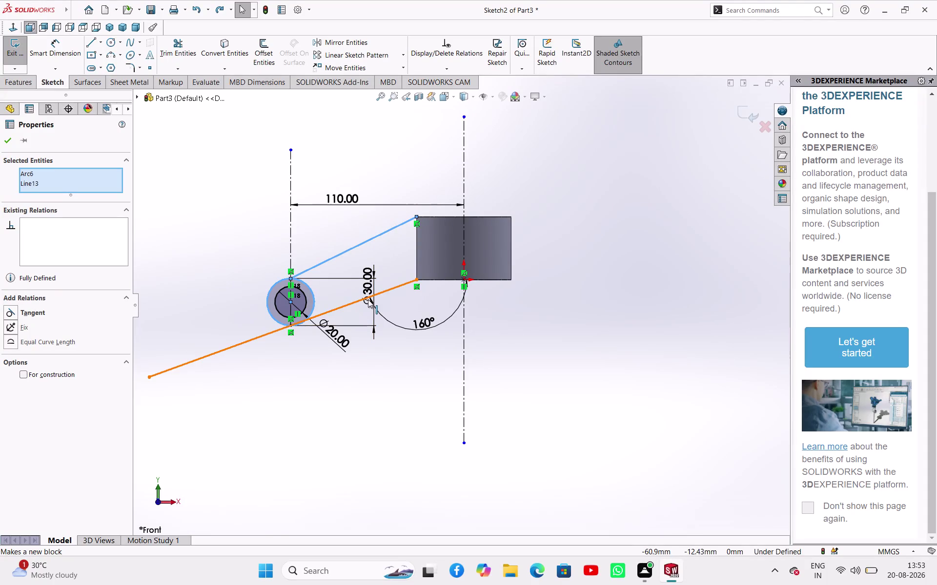
Try deleting the upper slanted line, dismissing a low-battery warning along the way.
scroll(down, 3)
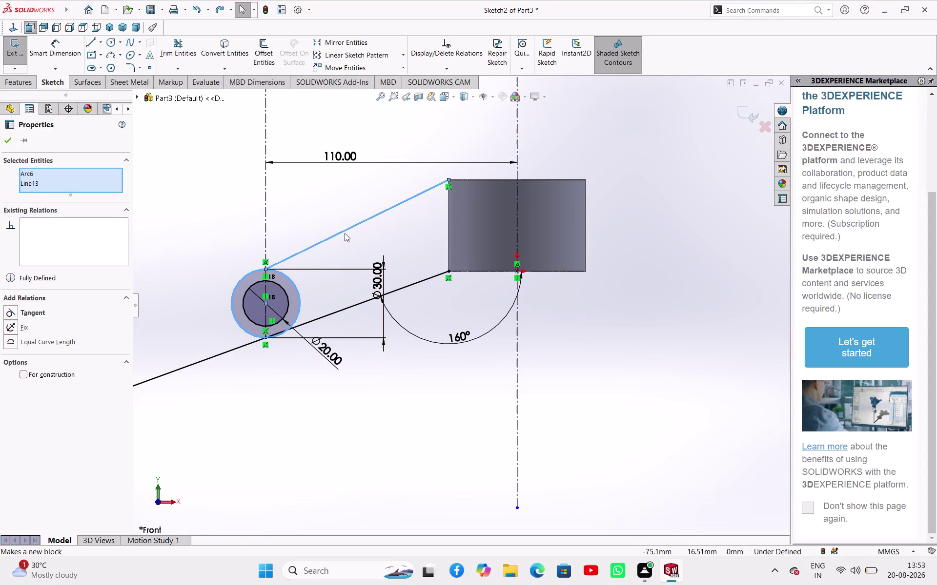
click(342, 230)
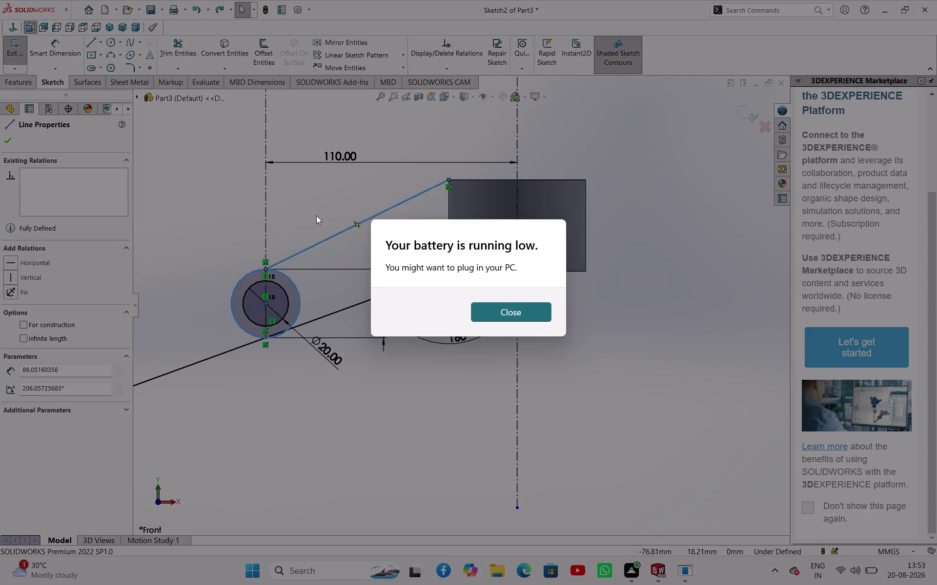
click(502, 310)
key(Delete)
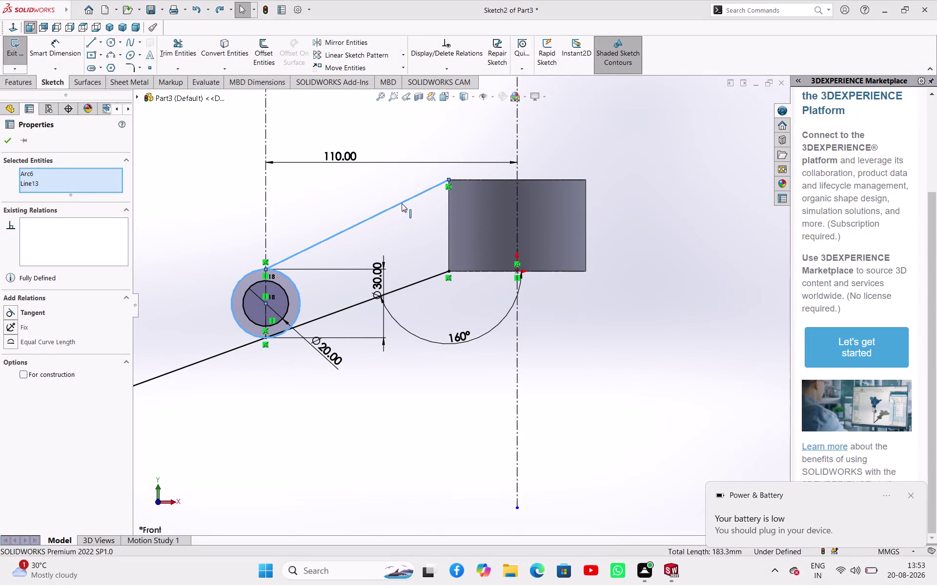
key(Delete)
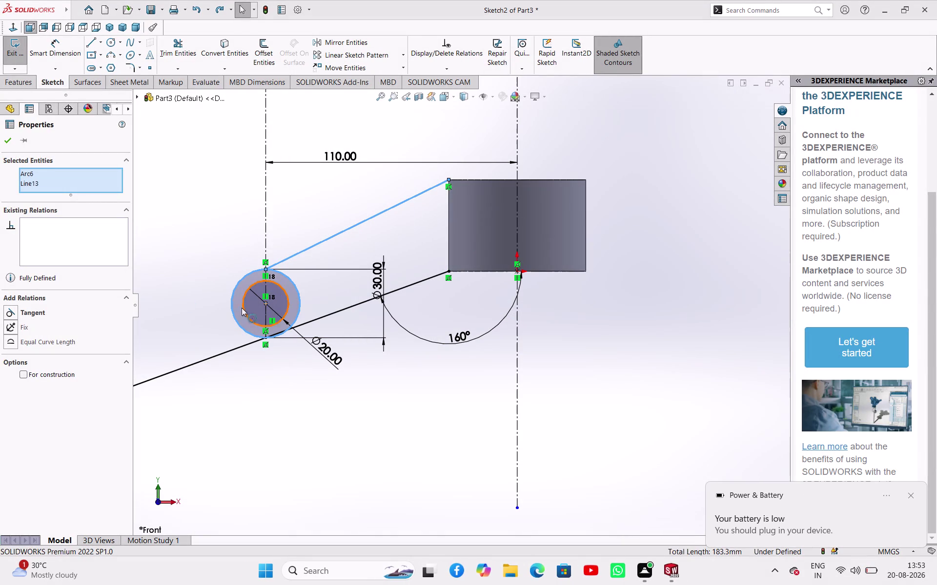
key(Escape)
key(Escape)
Delete the outer Ø30 circle by mistake, then undo to restore it.
click(360, 221)
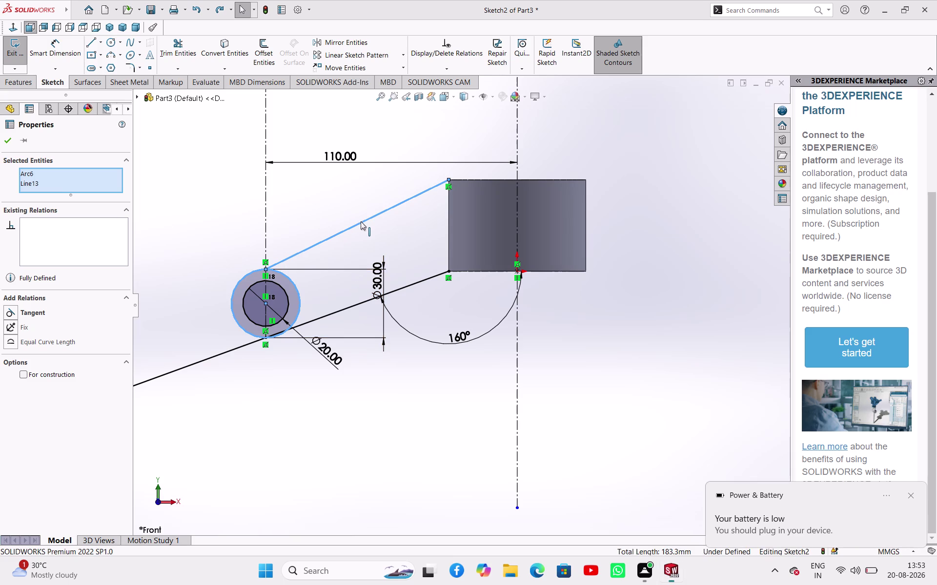
key(Delete)
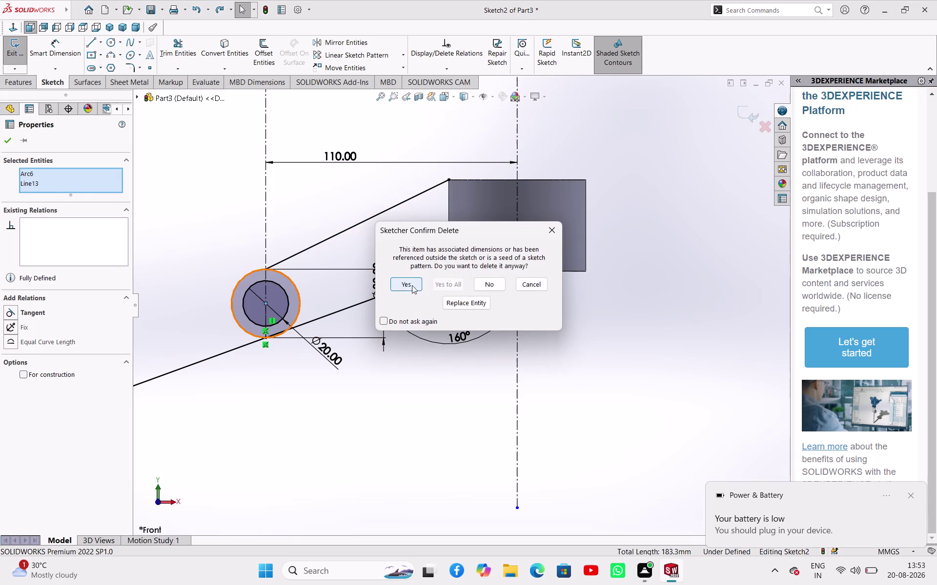
click(412, 286)
click(423, 372)
key(Delete)
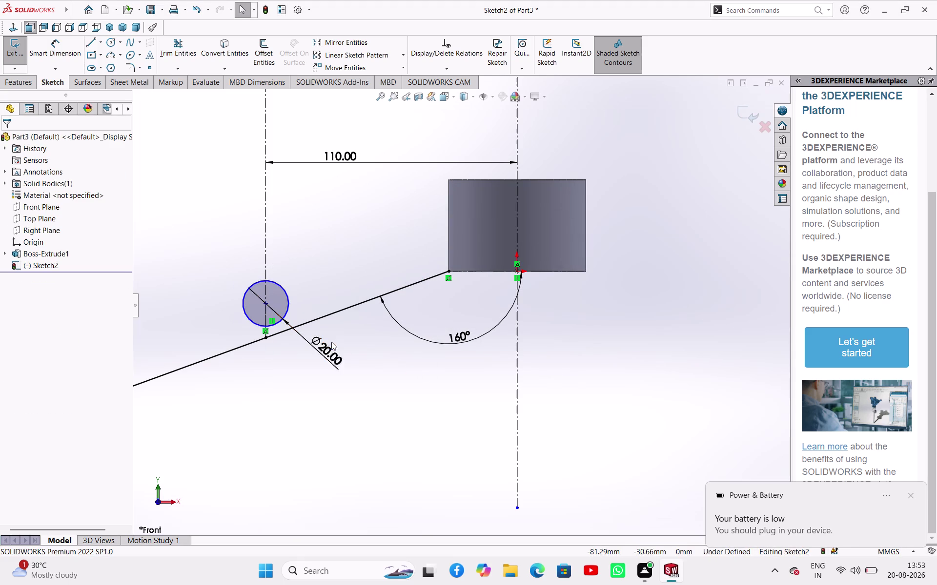
key(ctrl+z)
Delete only the upper slanted line from Sketch2.
click(362, 233)
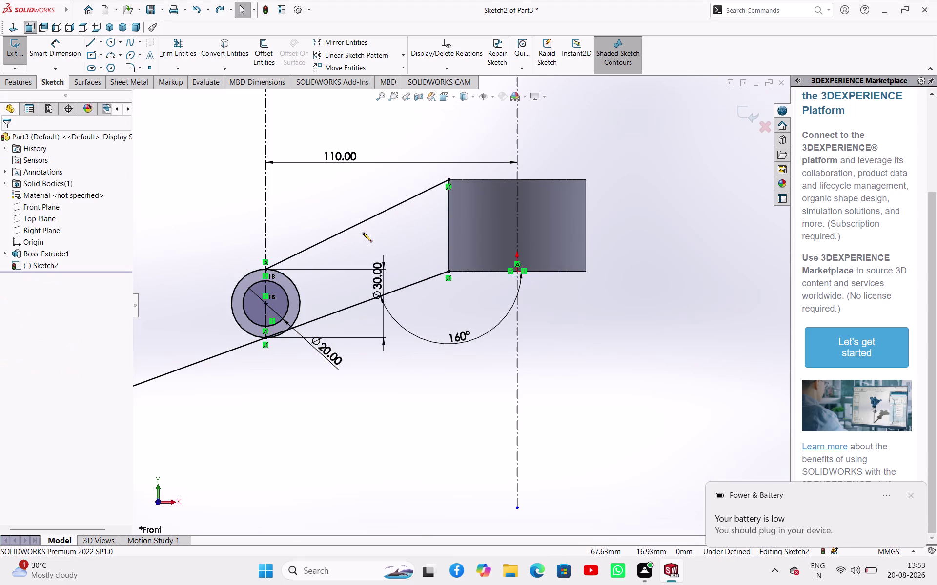
click(362, 225)
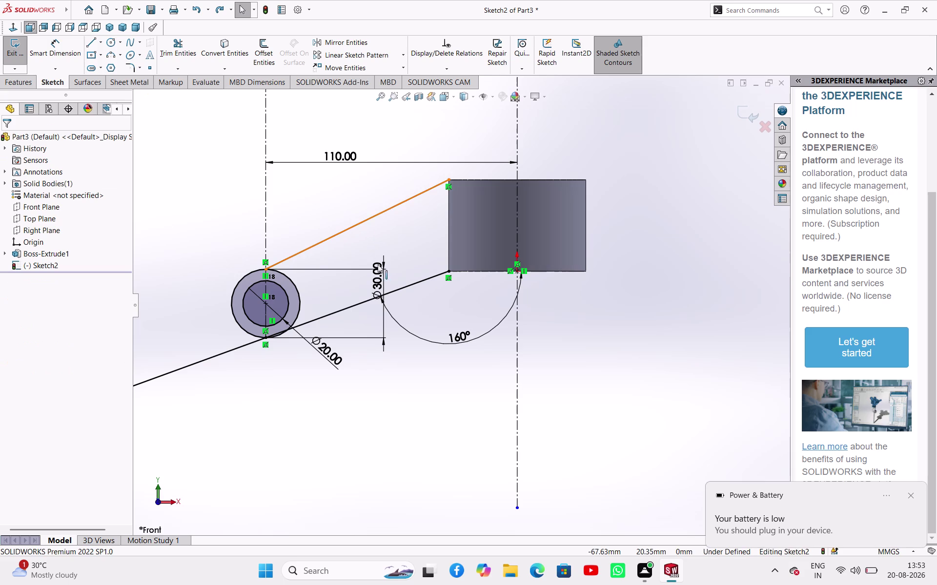
key(Delete)
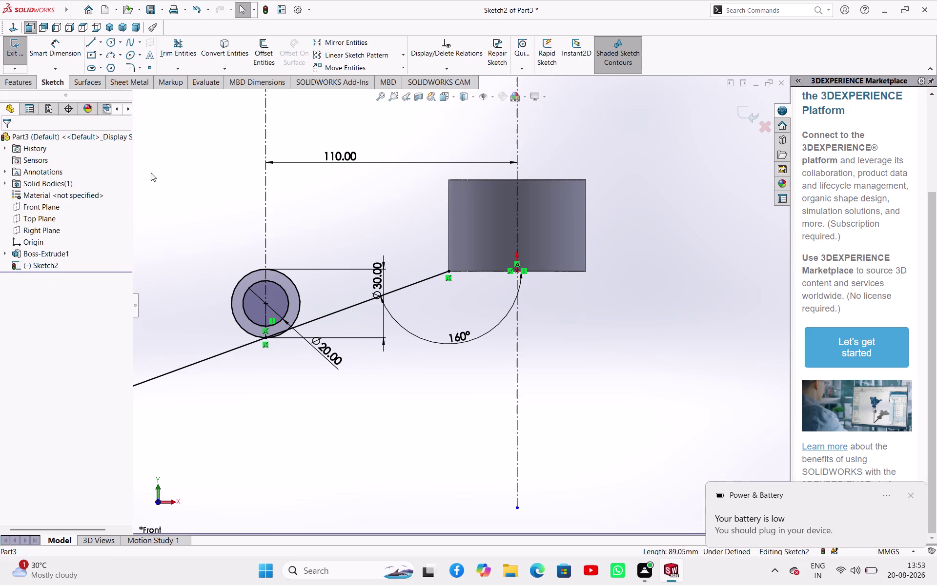
Change Boss-Extrude1's depth to 30 mm.
click(23, 250)
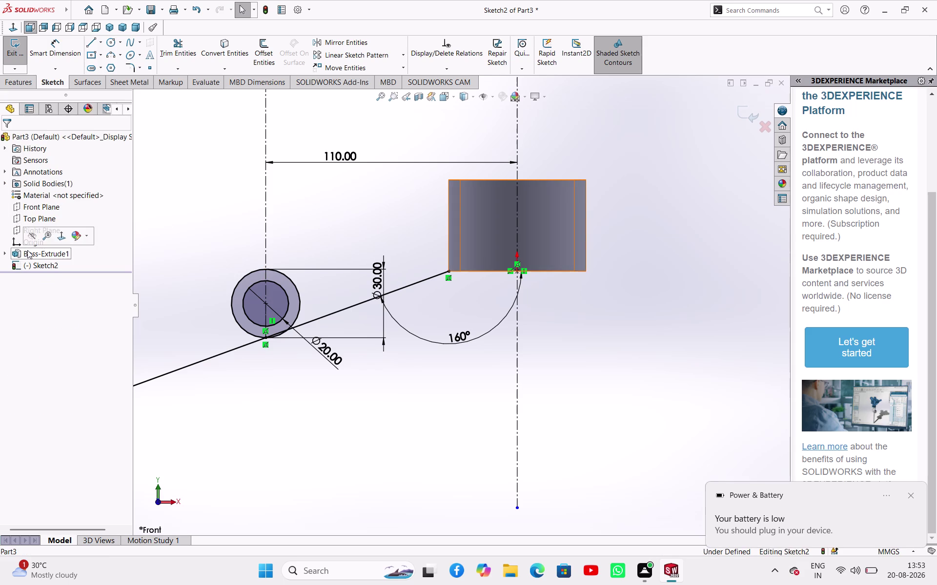
click(174, 216)
click(15, 53)
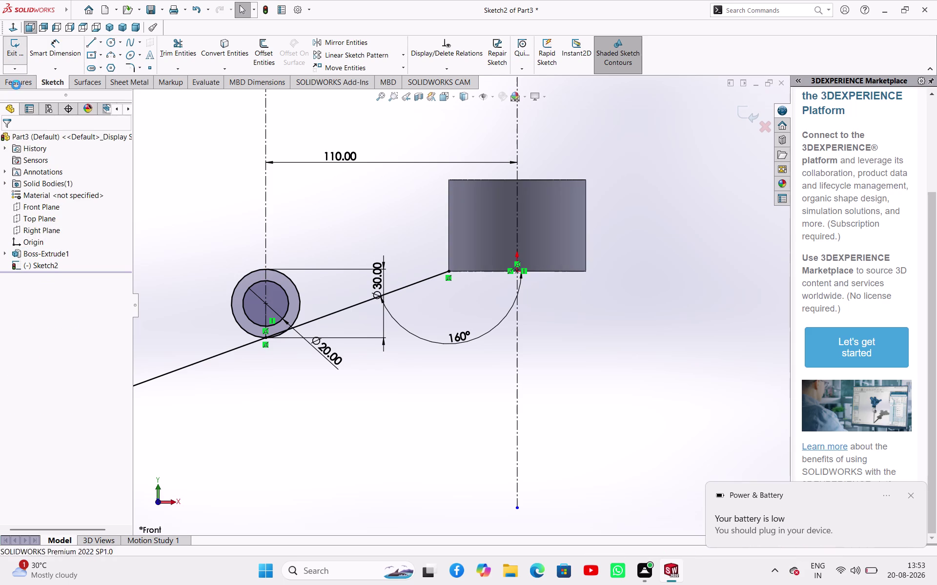
click(27, 251)
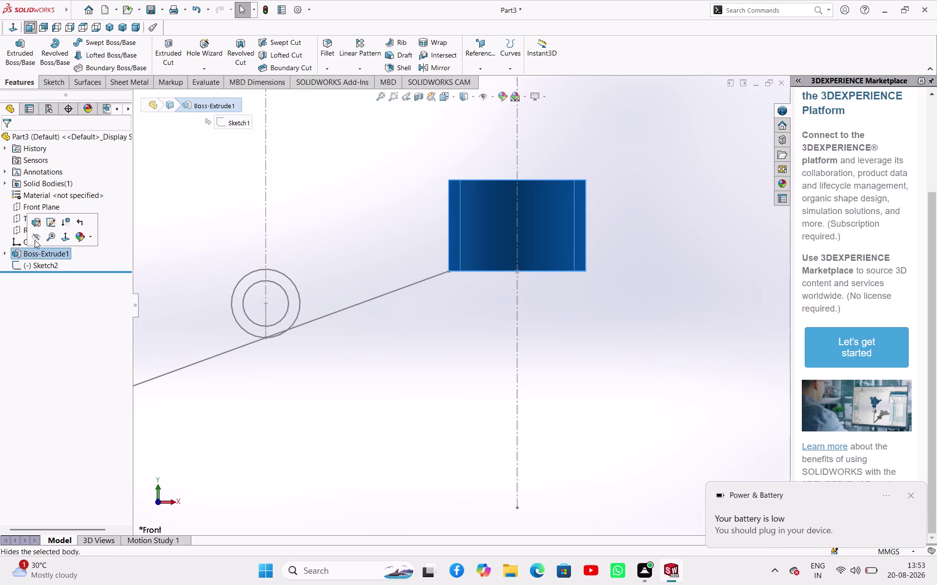
click(40, 223)
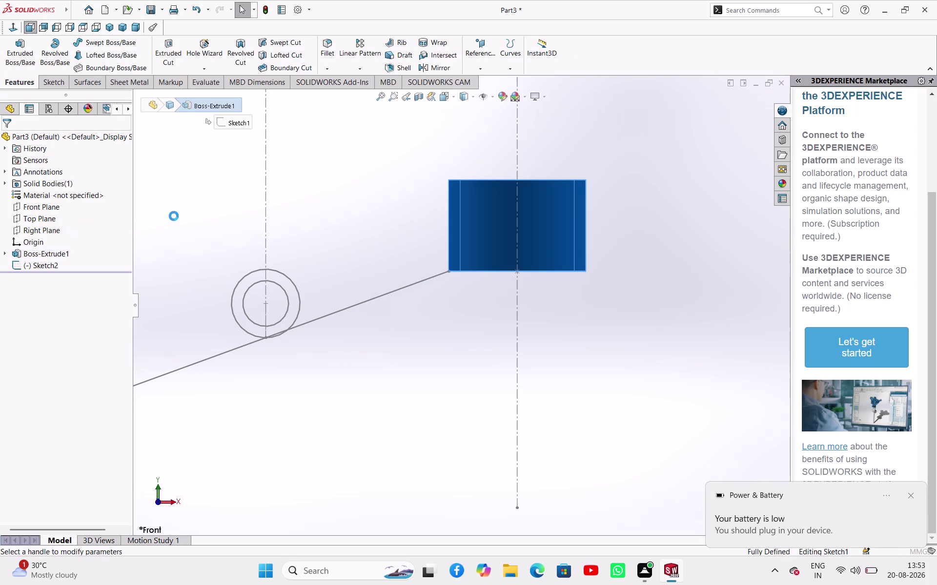
key(6)
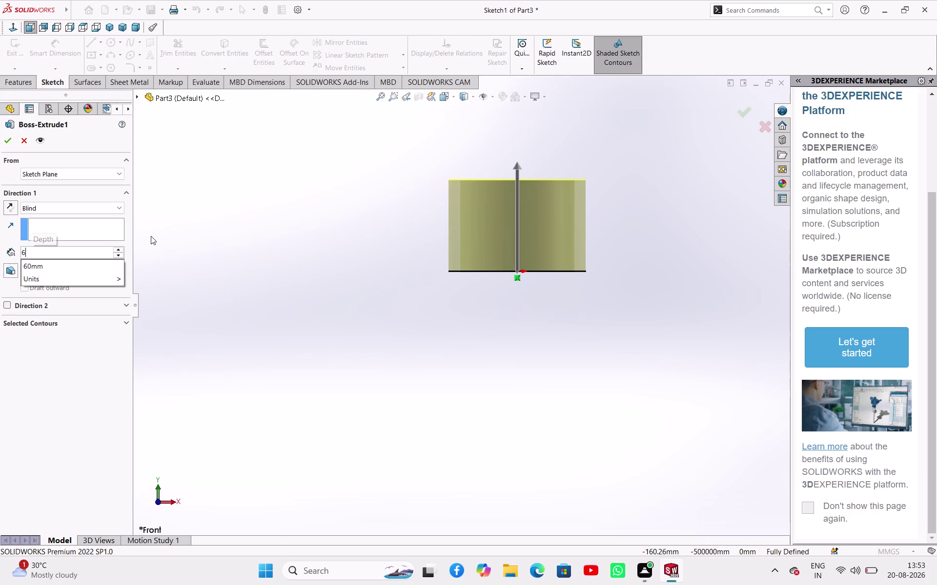
key(BackSpace)
text(30)
key(Return)
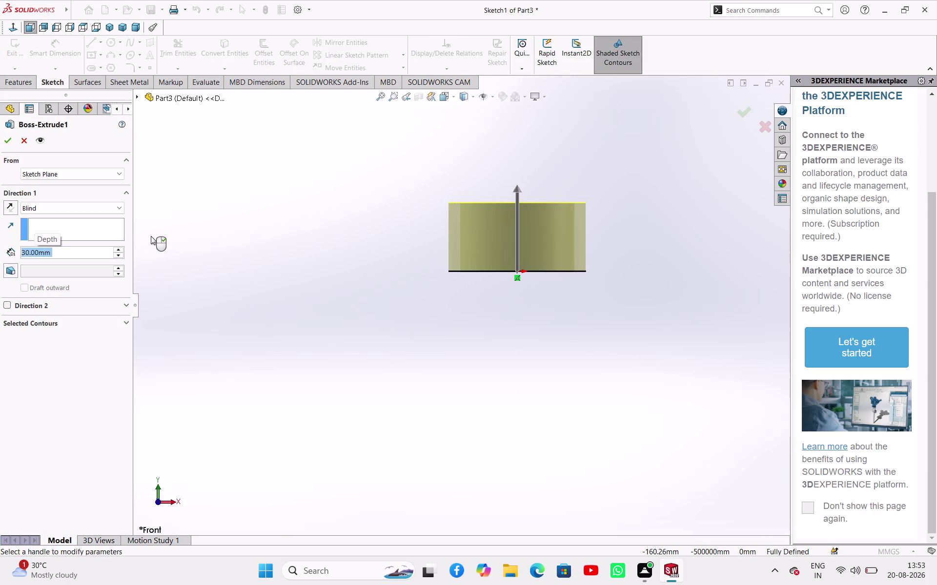
click(4, 139)
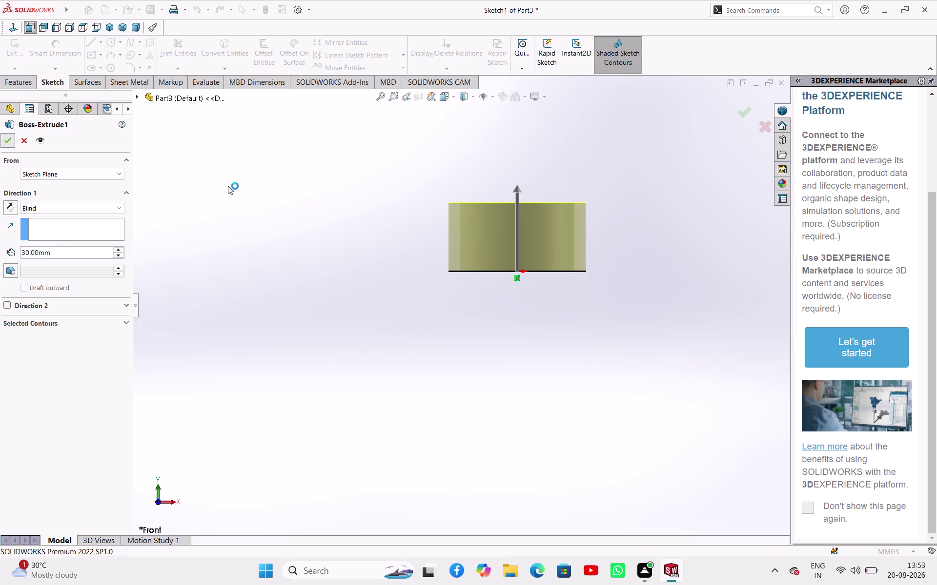
Reopen Sketch2 for editing.
click(333, 189)
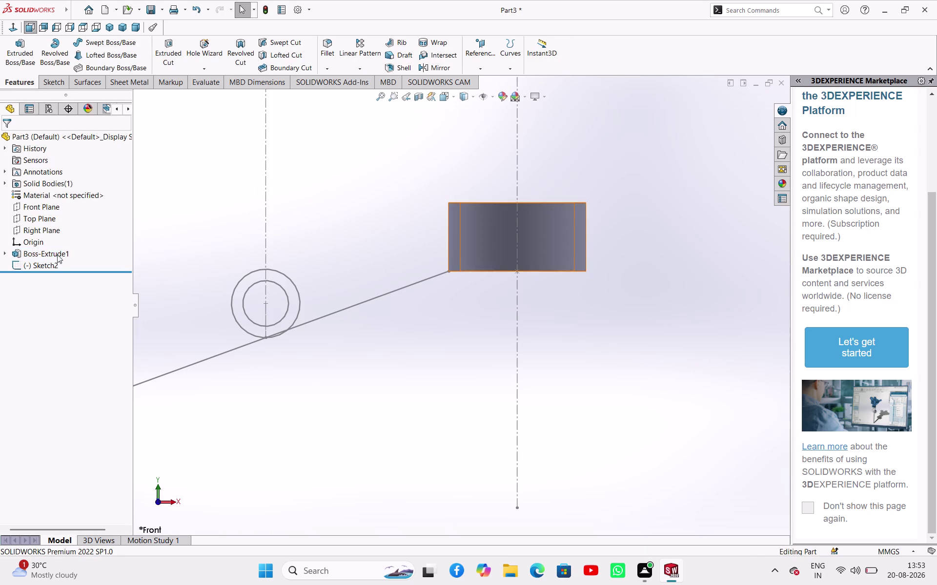
click(49, 266)
click(59, 233)
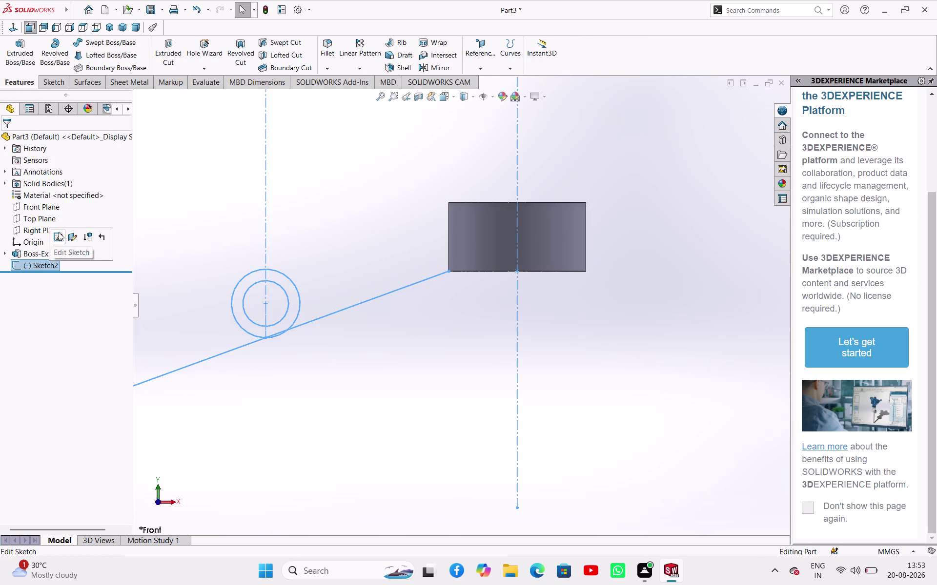
scroll(down, 3)
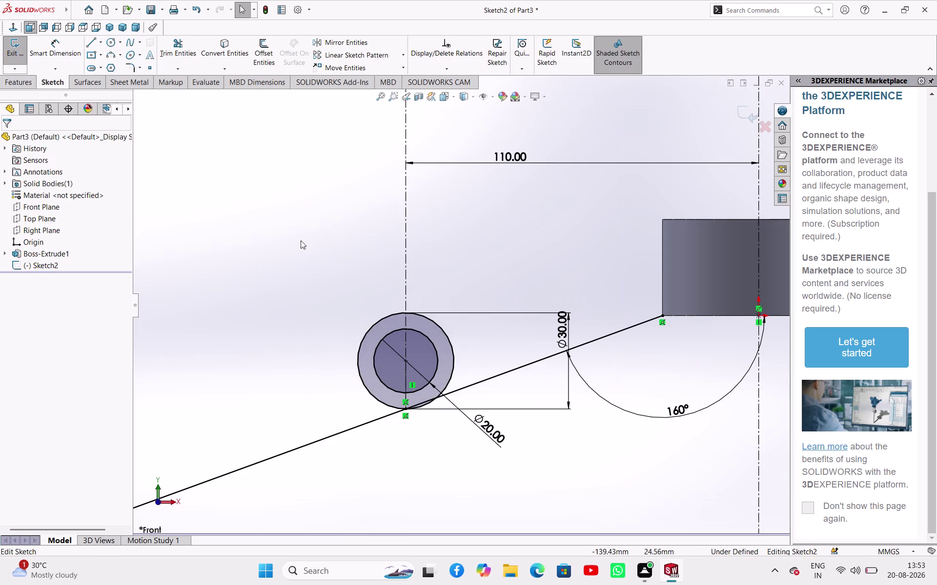
Draw an upper line from the top of the Ø30 circle to the block's upper-left corner.
click(92, 43)
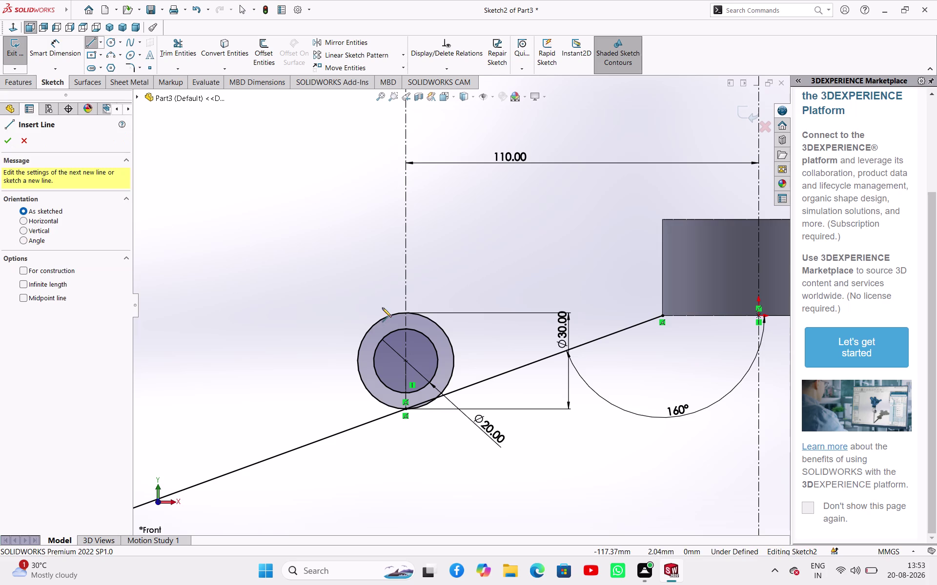
click(385, 317)
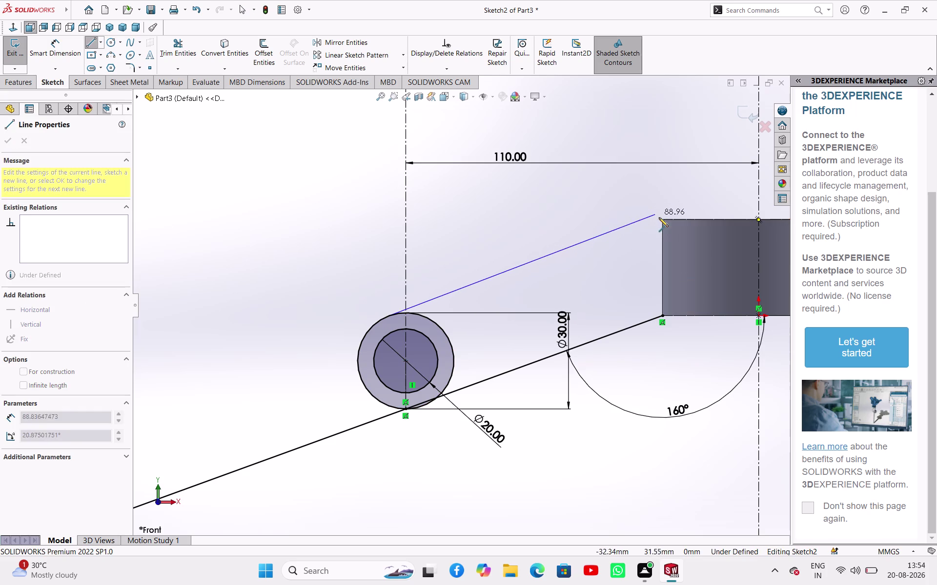
click(661, 220)
right_click(540, 204)
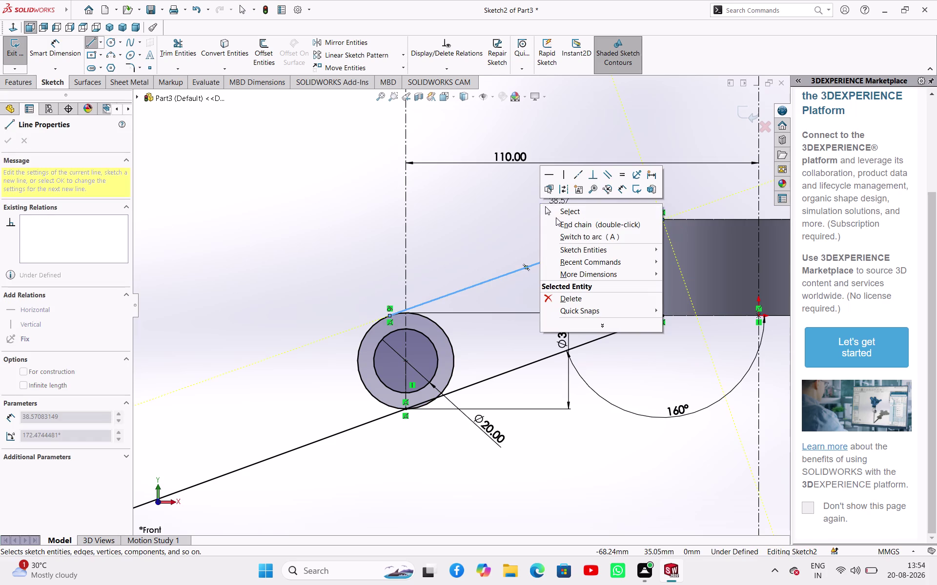
click(557, 214)
click(489, 231)
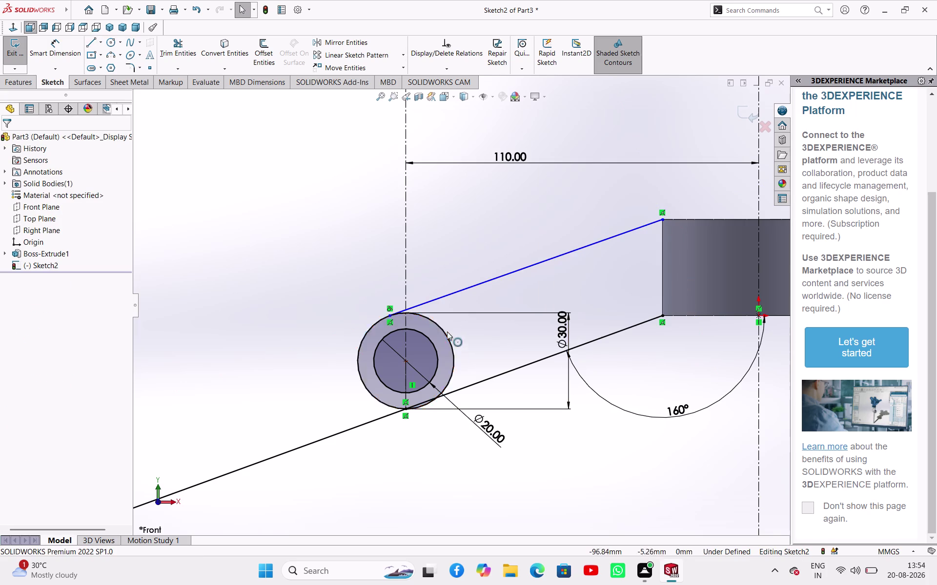
Make the new upper line tangent to the outer Ø30 circle.
click(445, 334)
click(440, 299)
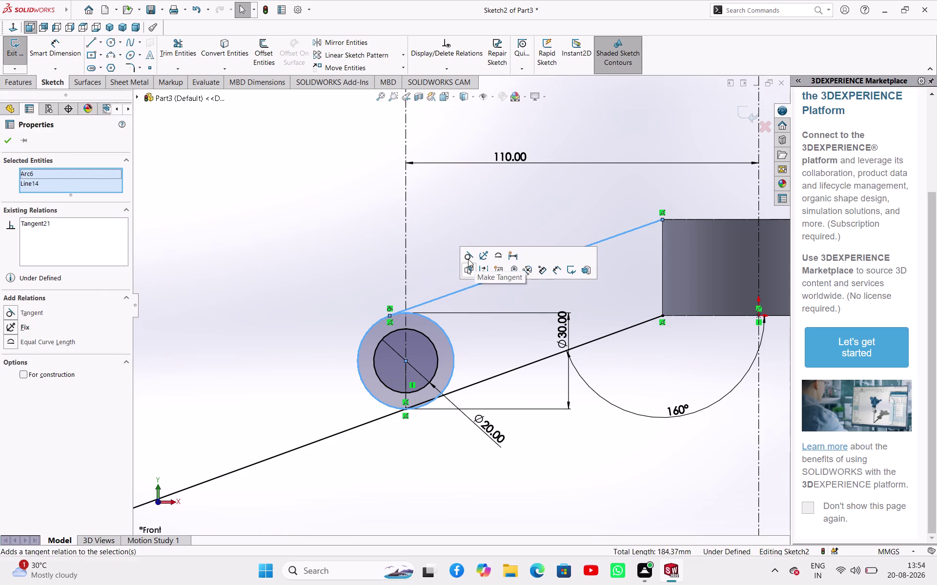
click(468, 260)
click(441, 268)
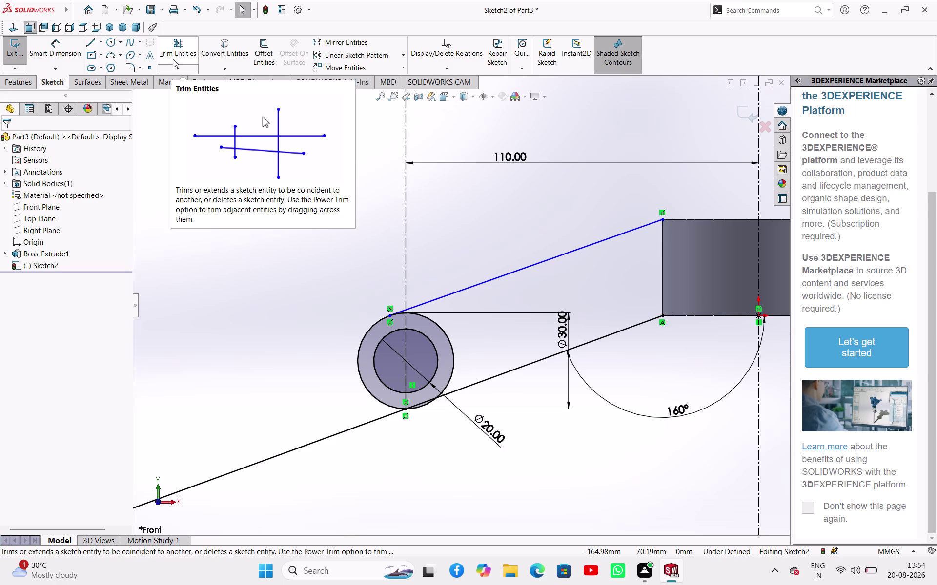
Orbit the part to inspect the boss and tube in 3D.
scroll(up, 3)
scroll(up, 3)
scroll(down, 3)
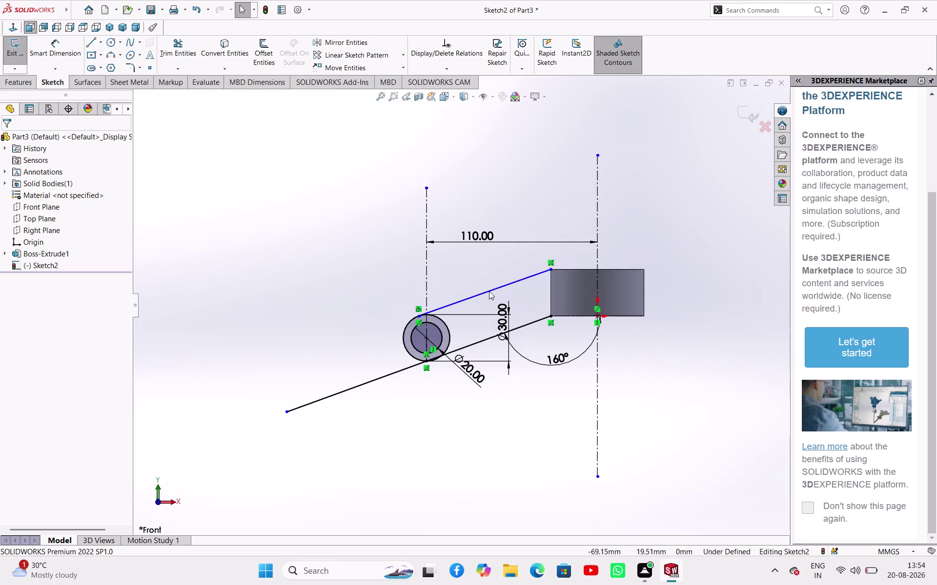
scroll(down, 3)
scroll(up, 3)
middle_drag(463, 256, 474, 290)
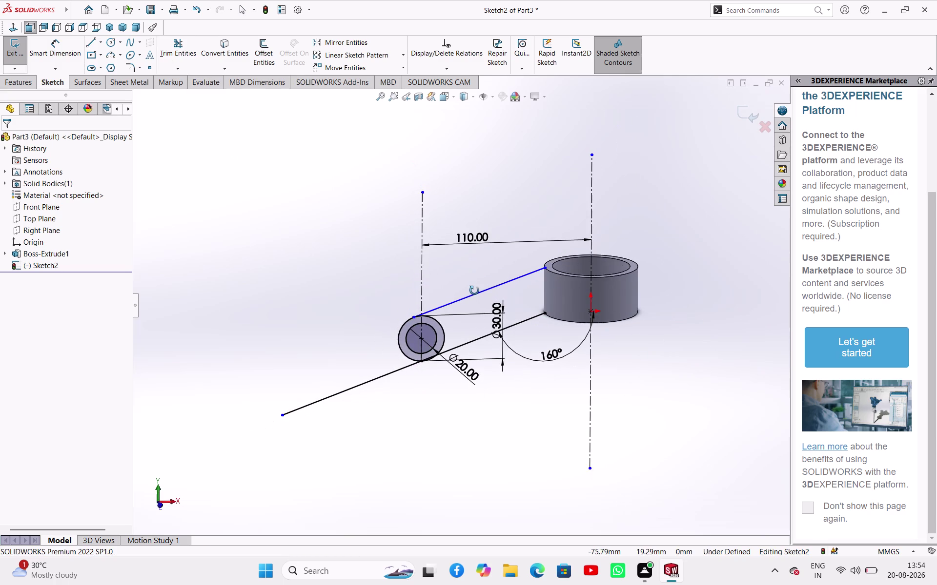
middle_drag(475, 291, 554, 289)
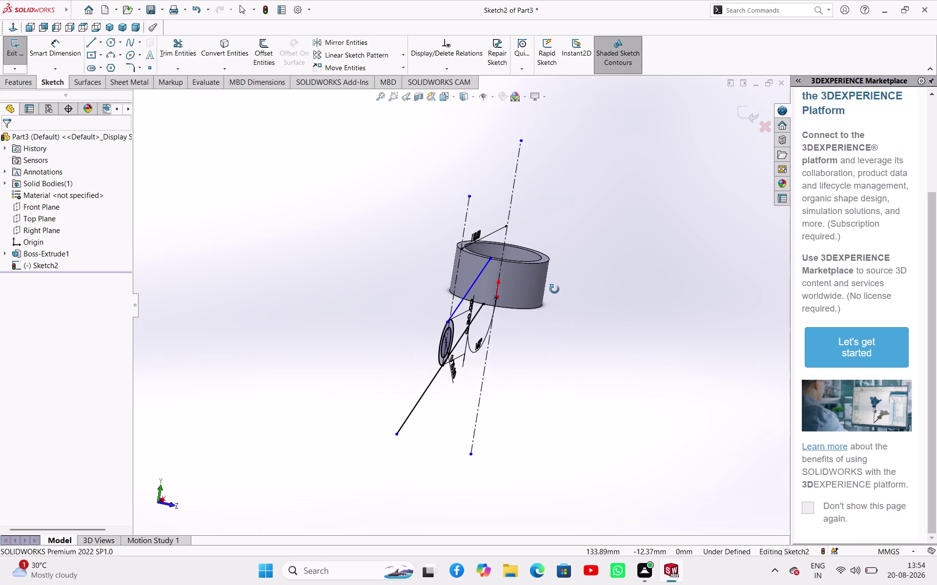
middle_drag(554, 289, 480, 252)
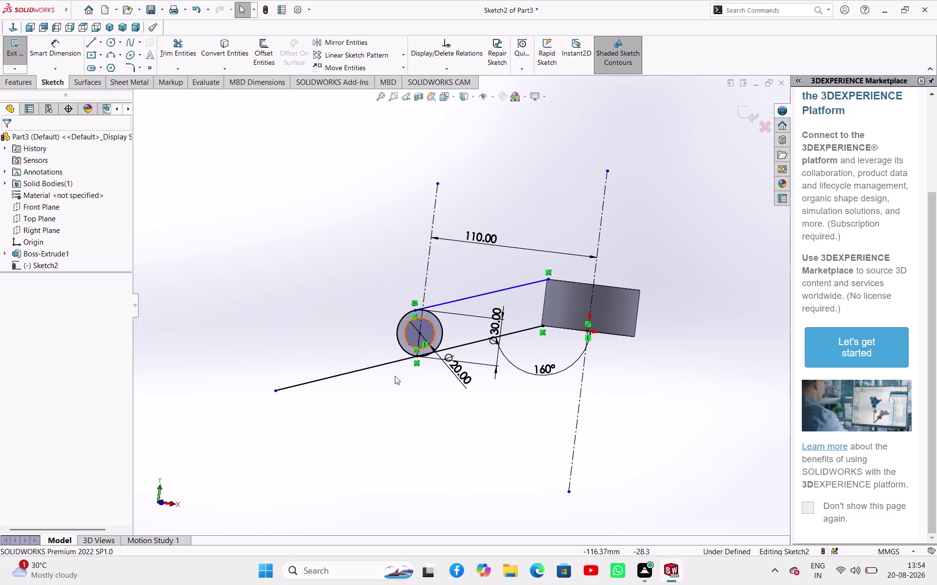
Return to the Front view and select the Ø30 and Ø20 boss circles.
key(ctrl+1)
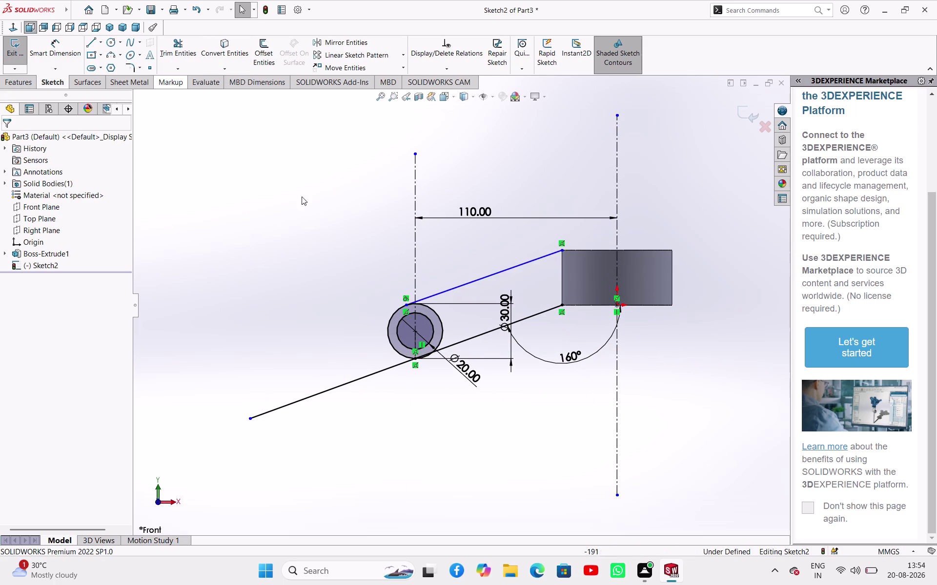
click(430, 320)
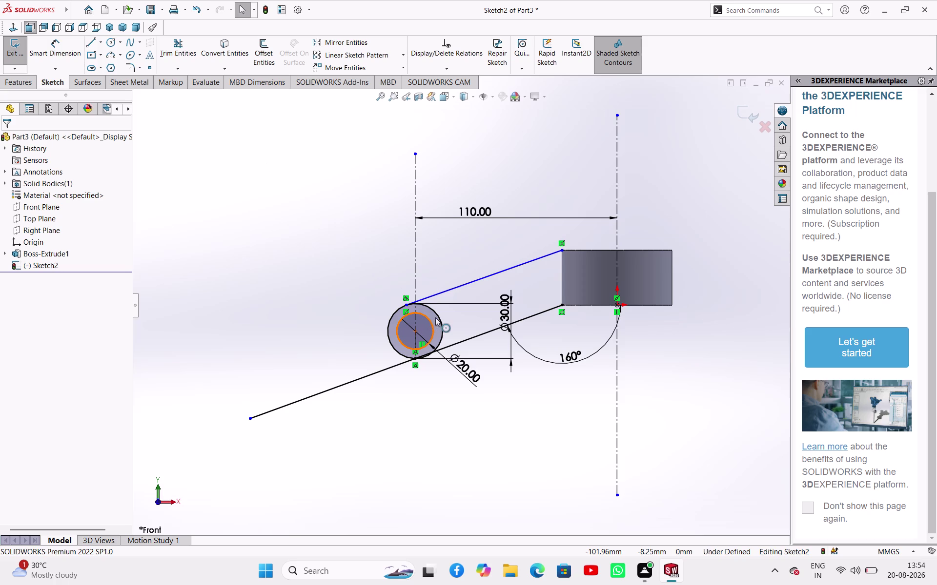
click(439, 318)
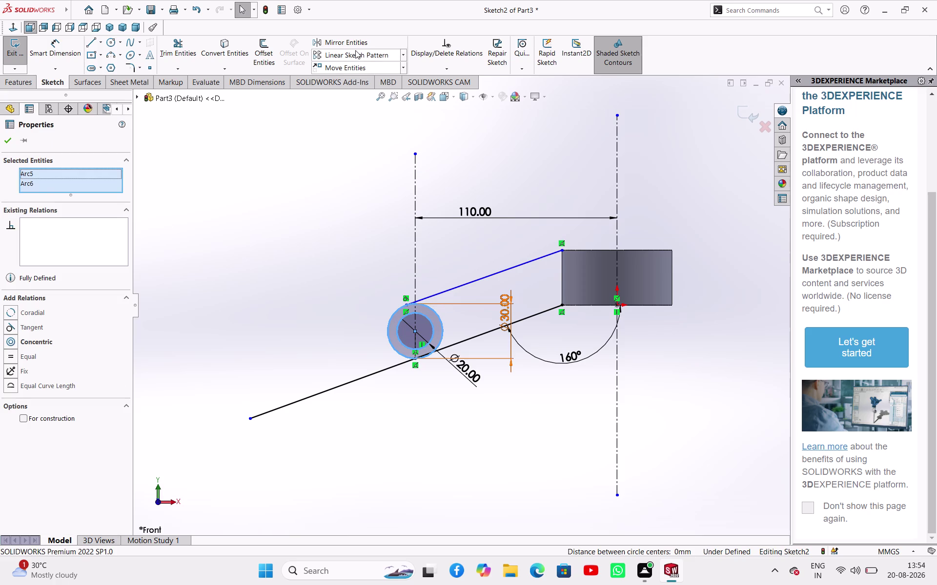
Mirror the Ø30 and Ø20 circles about the vertical centerline Line7.
click(354, 44)
click(66, 284)
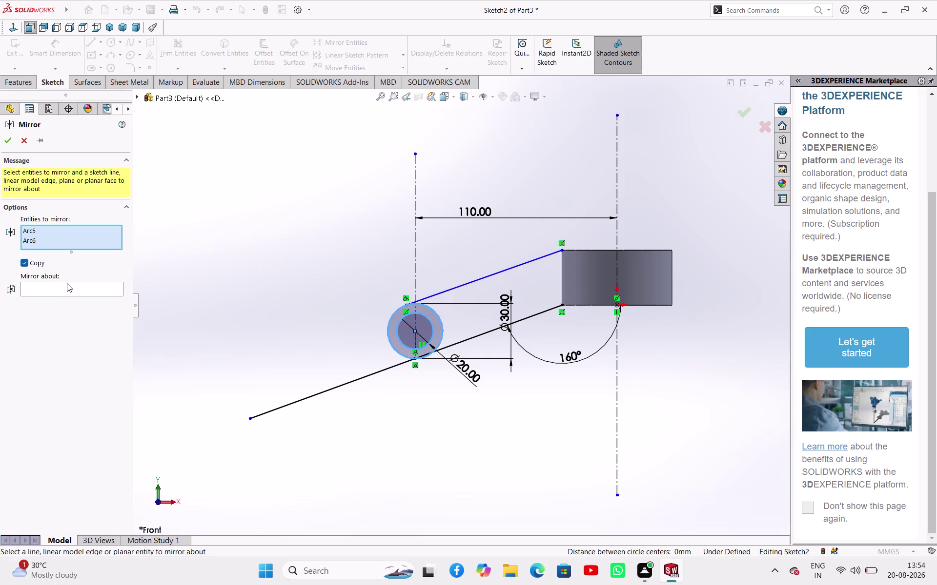
click(616, 182)
scroll(up, 3)
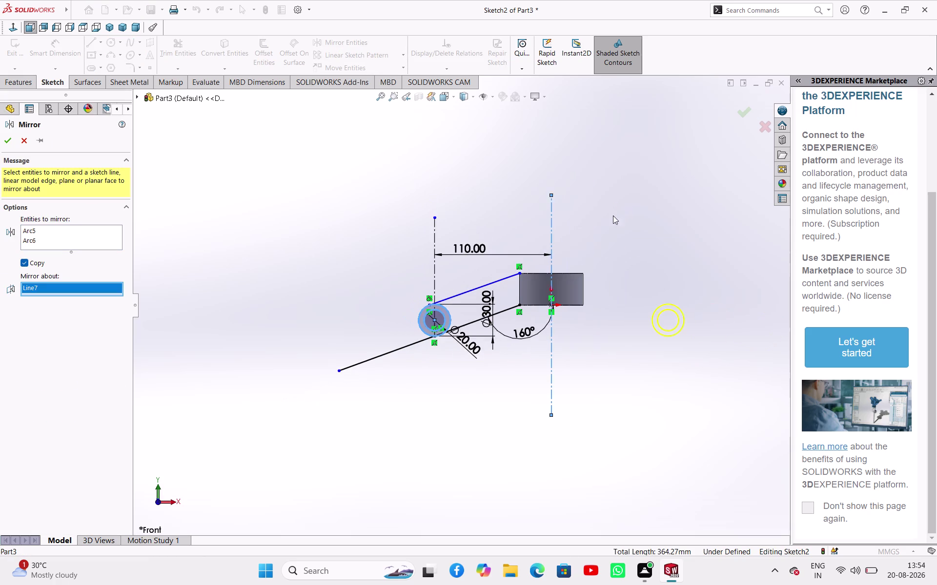
scroll(up, 3)
click(11, 143)
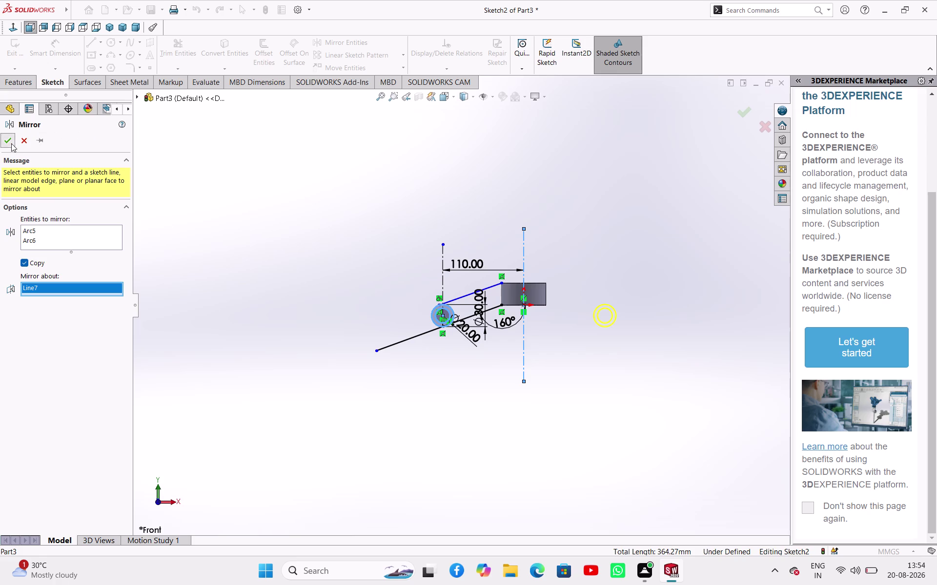
scroll(down, 3)
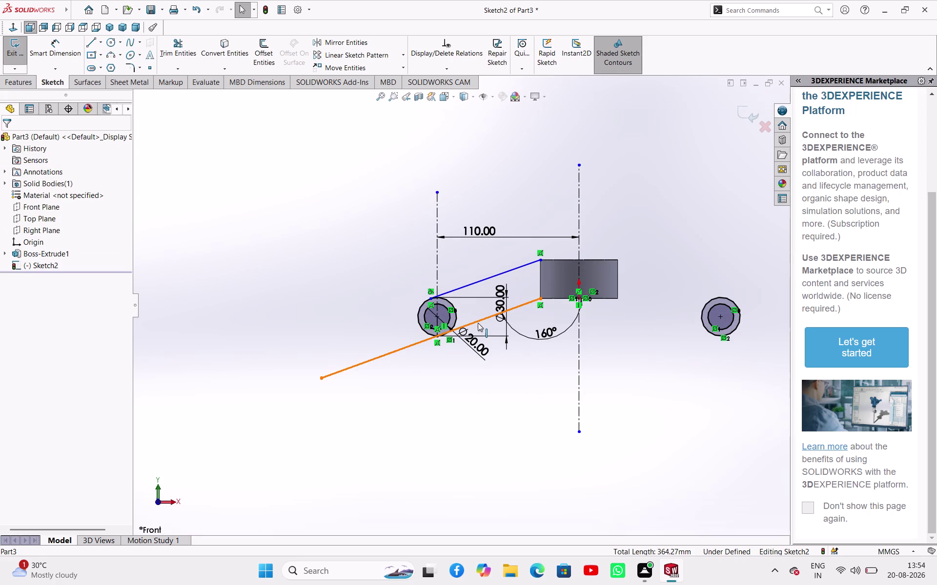
click(479, 323)
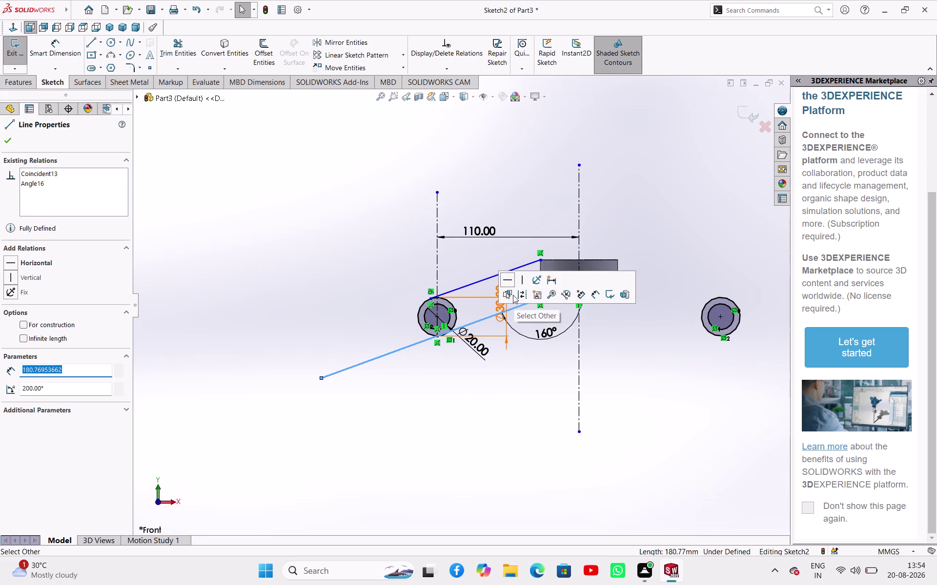
Convert the long lower slanted line to construction geometry.
click(522, 297)
click(485, 280)
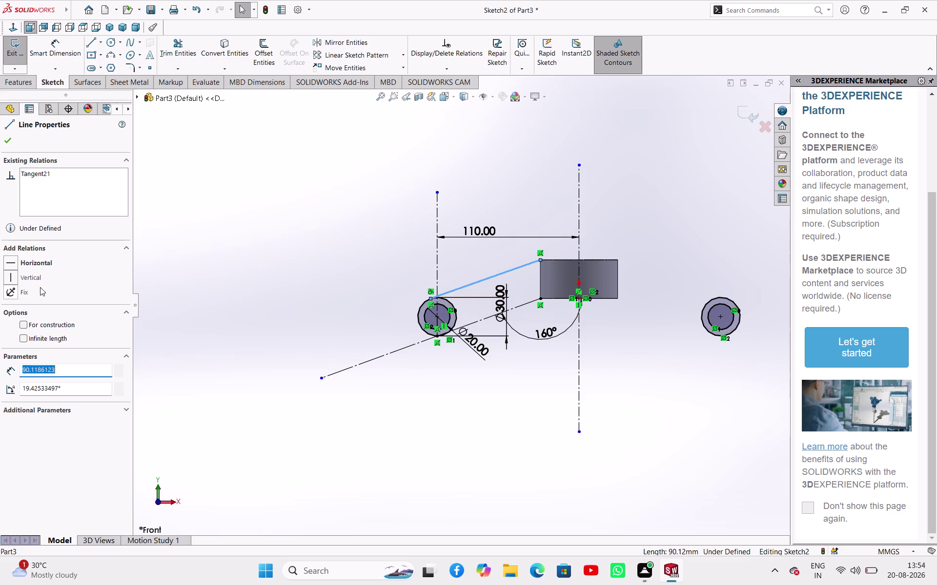
click(201, 292)
scroll(down, 3)
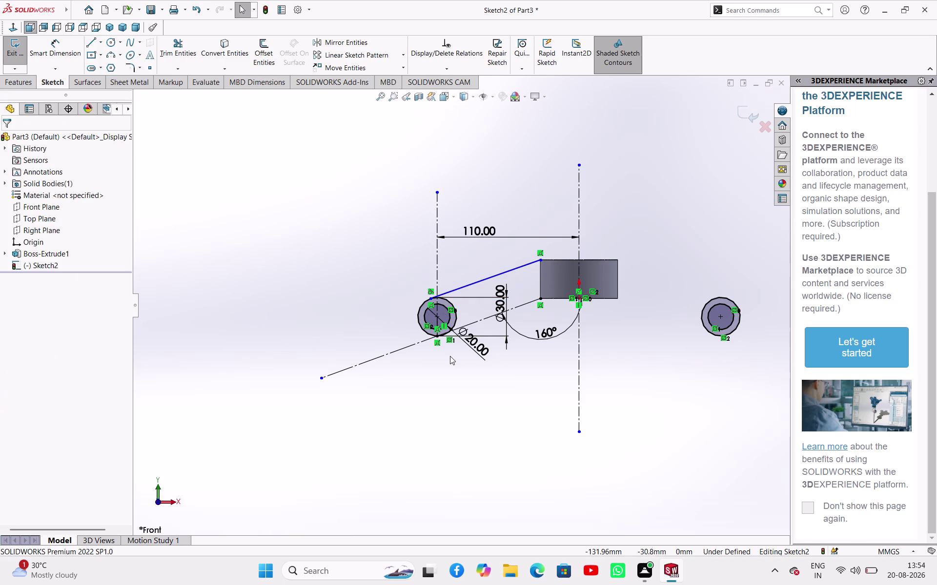
scroll(down, 3)
scroll(down, 3)
Try a tangent between the construction line and the outer Ø30 circle, then undo it.
click(451, 367)
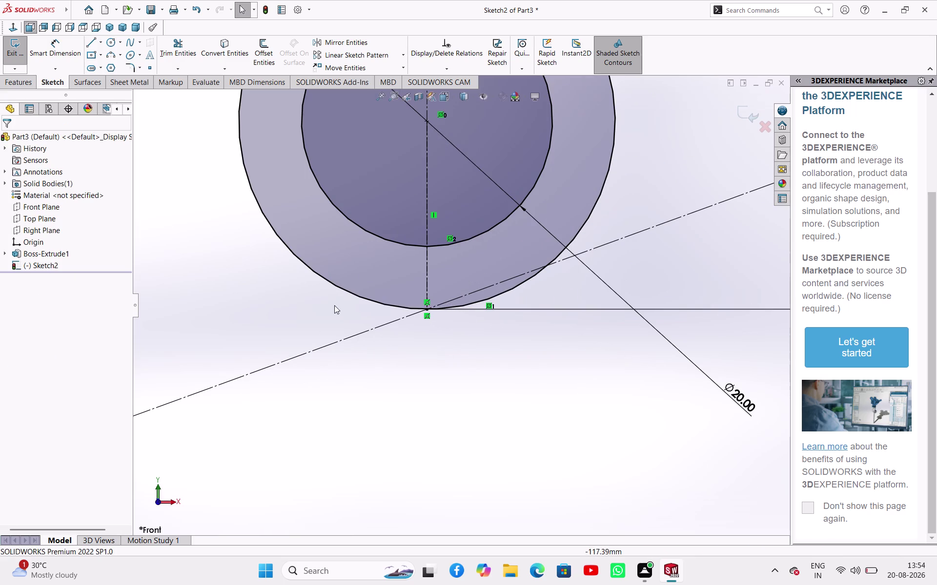
click(347, 338)
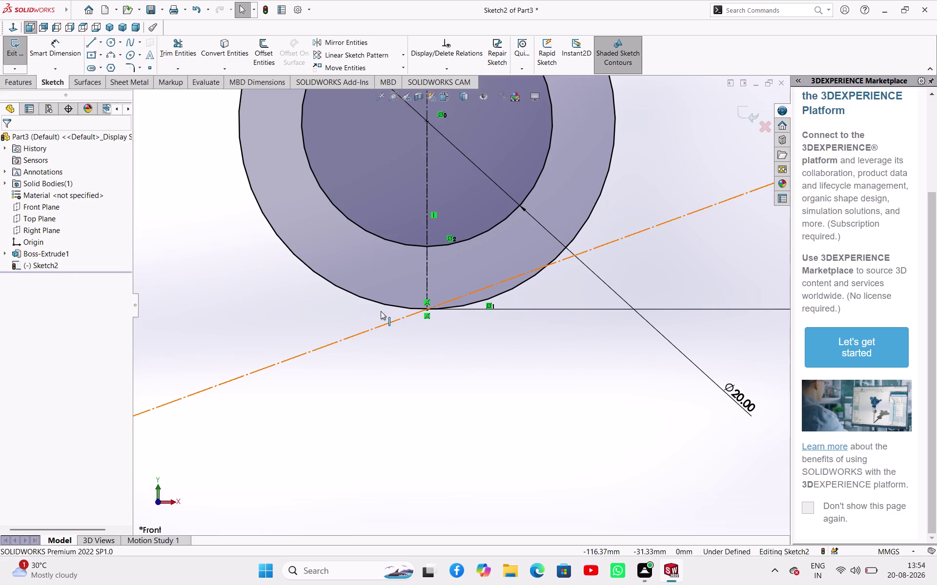
click(384, 305)
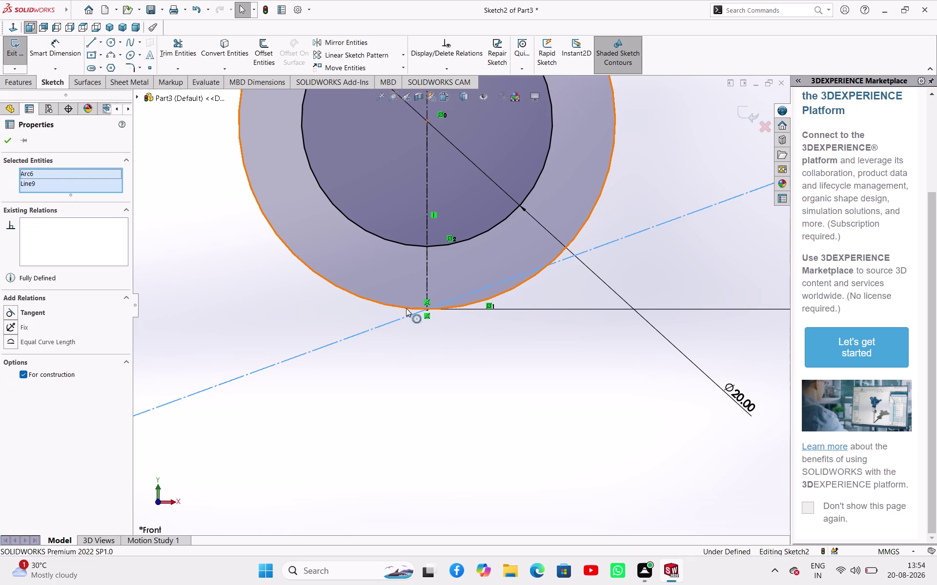
click(410, 256)
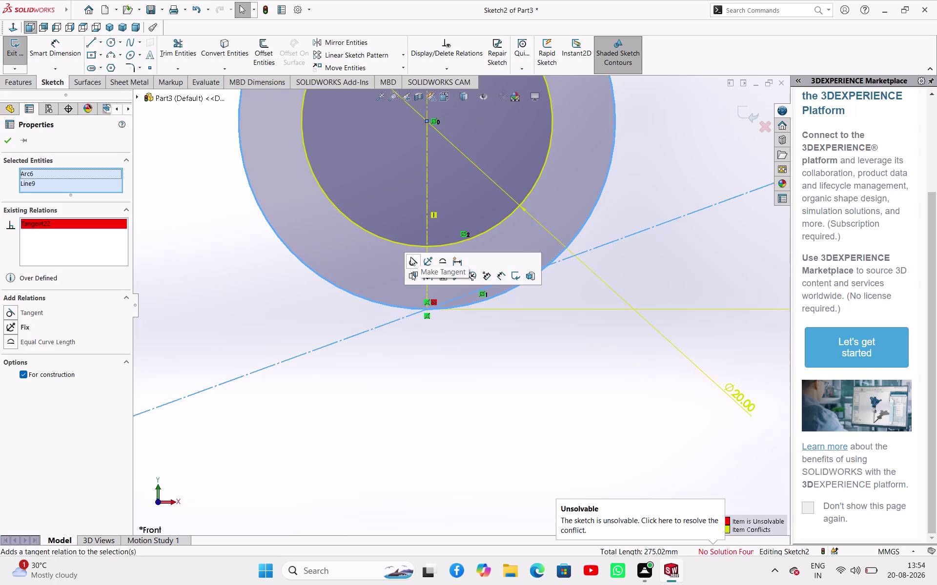
click(438, 350)
scroll(up, 3)
scroll(up, 3)
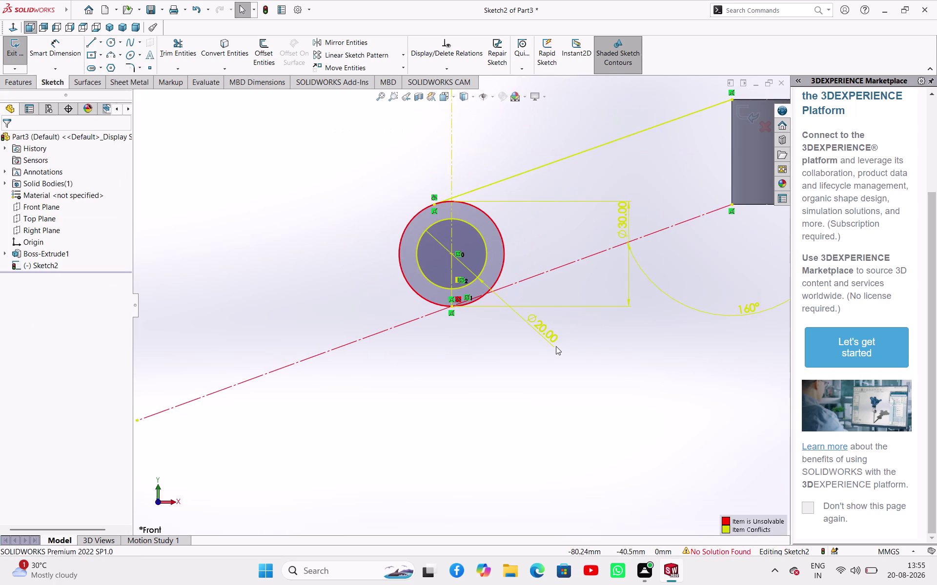
scroll(down, 3)
key(ctrl+z)
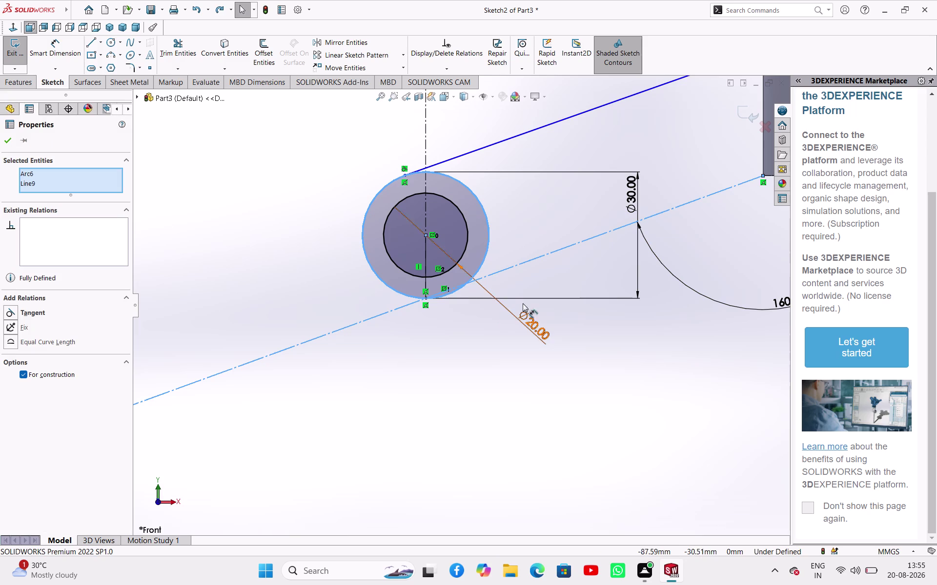
scroll(up, 3)
Change the arc's angle dimension from 160° to 165°.
double_click(583, 301)
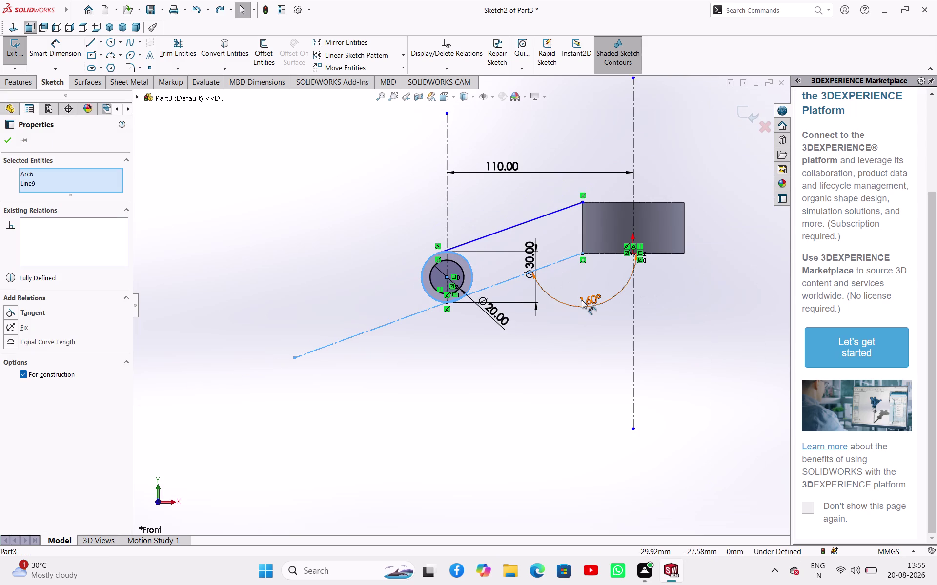
key(Escape)
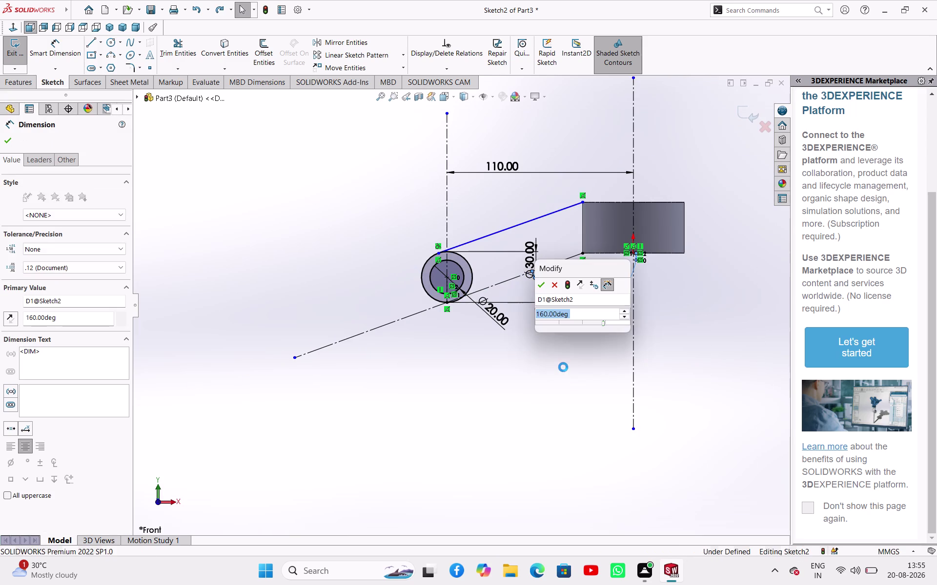
key(Escape)
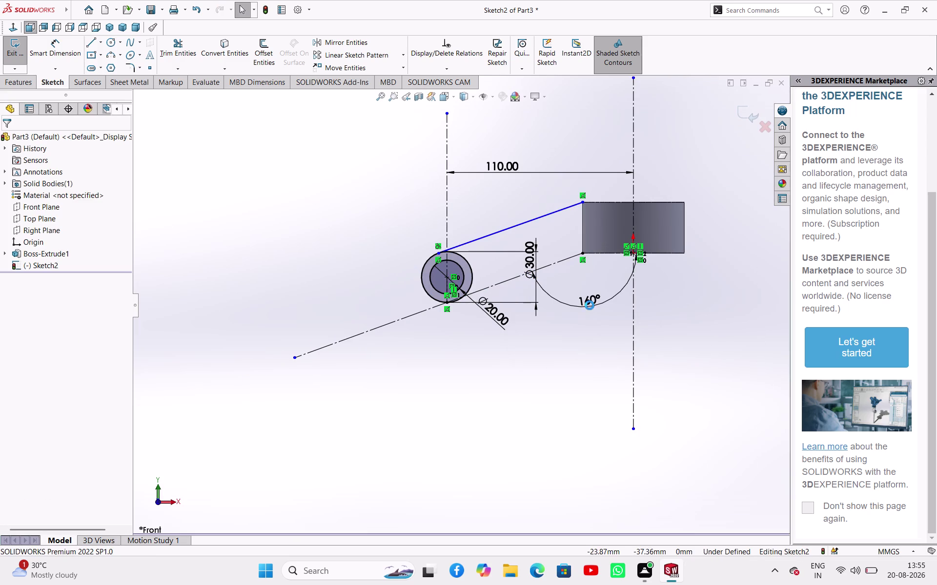
double_click(589, 304)
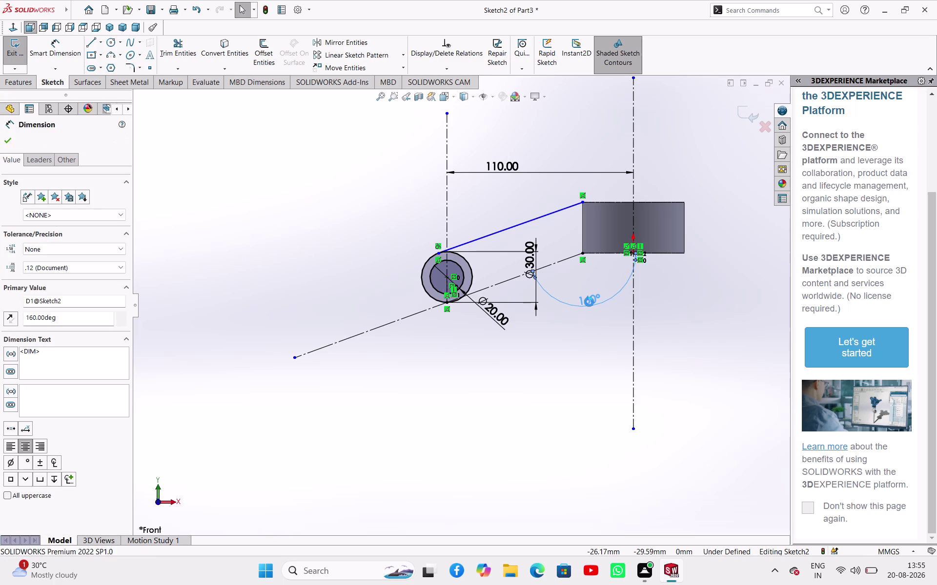
key(Escape)
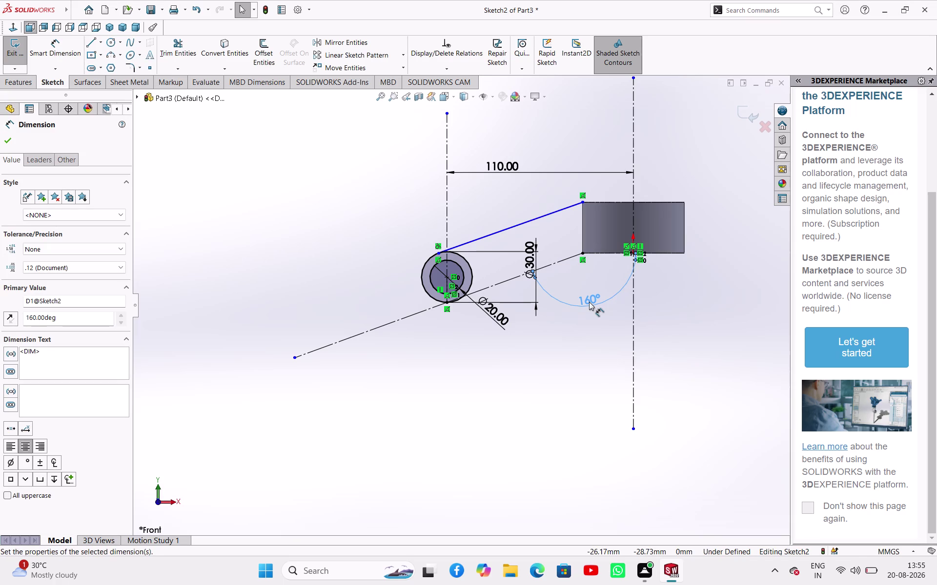
double_click(589, 302)
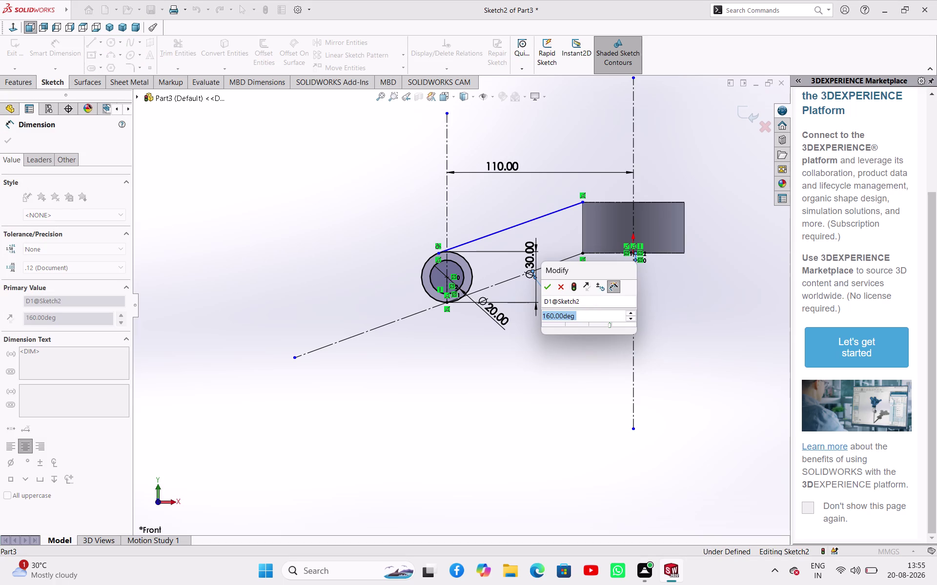
text(165)
key(Return)
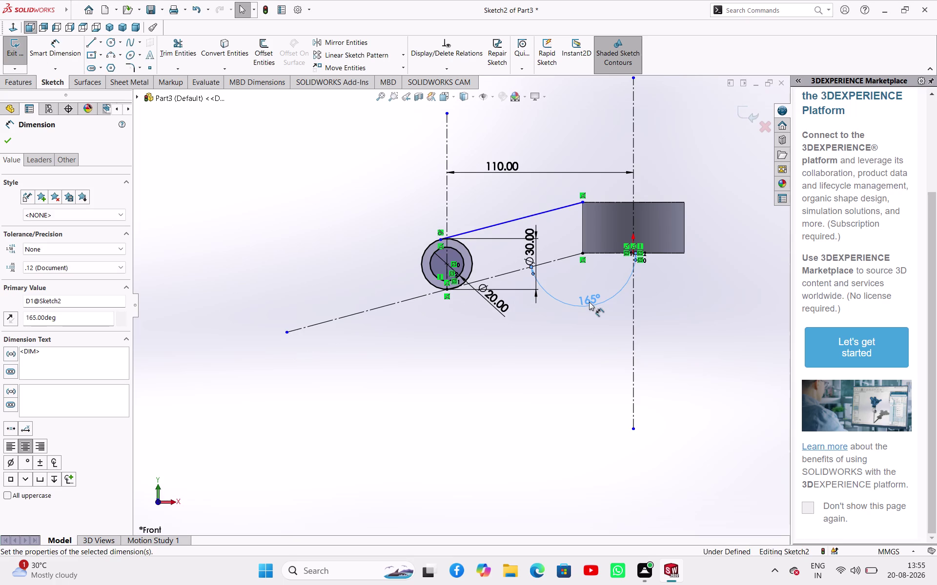
scroll(down, 3)
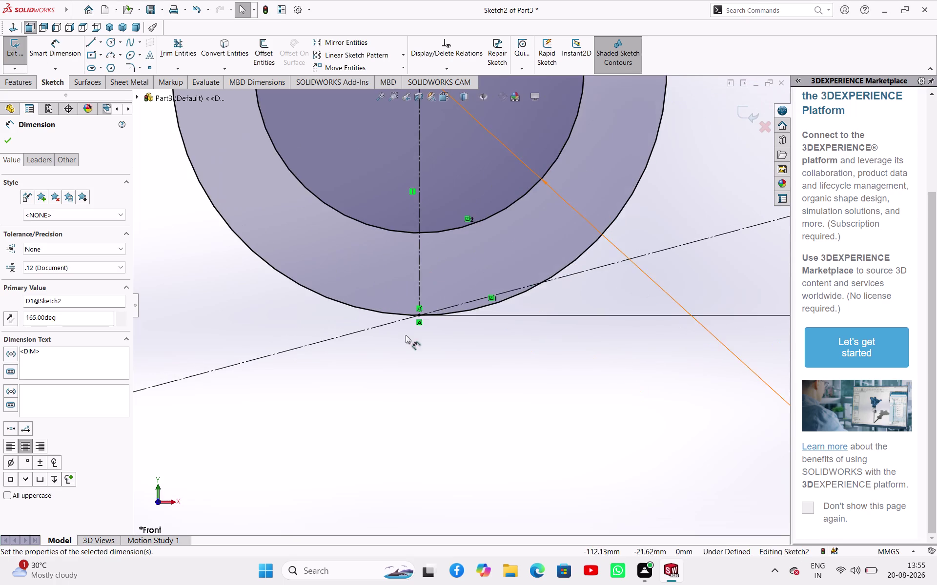
Delete the angled construction line beneath the boss.
click(445, 390)
key(Escape)
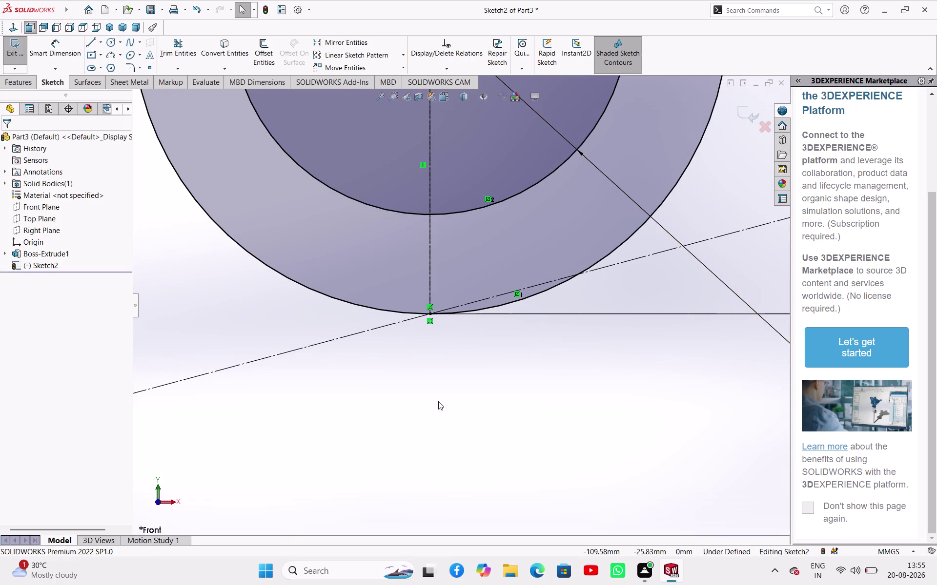
click(494, 298)
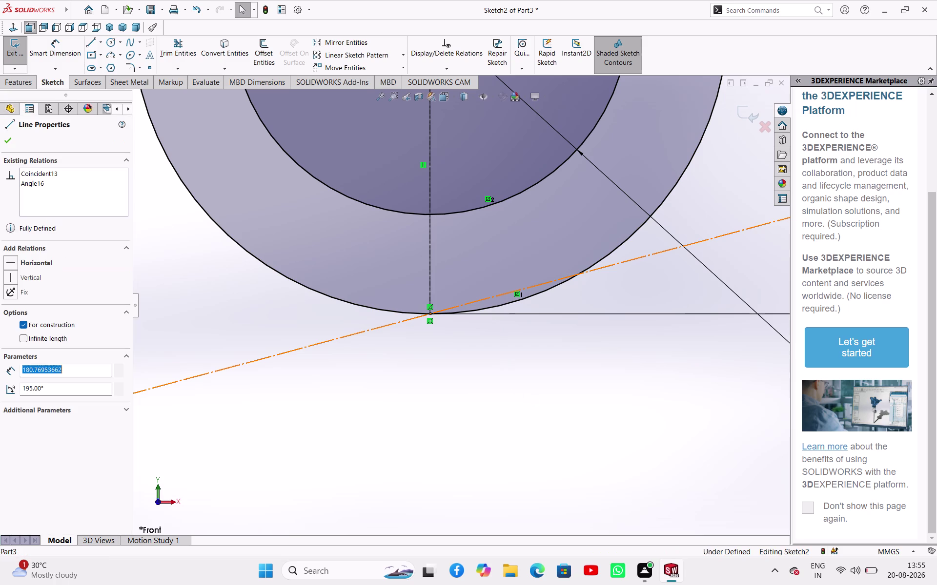
key(Delete)
click(406, 287)
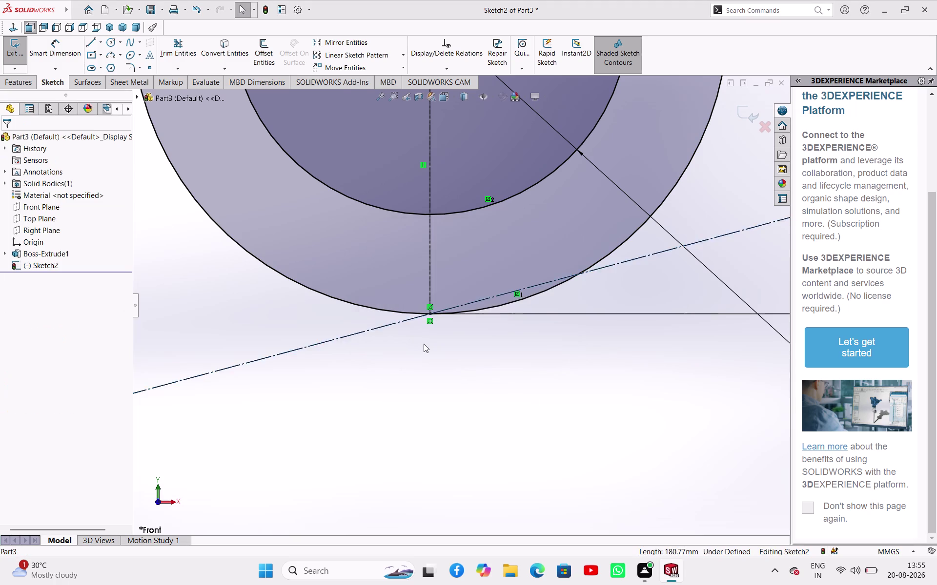
scroll(up, 3)
scroll(up, 3)
scroll(up, 3)
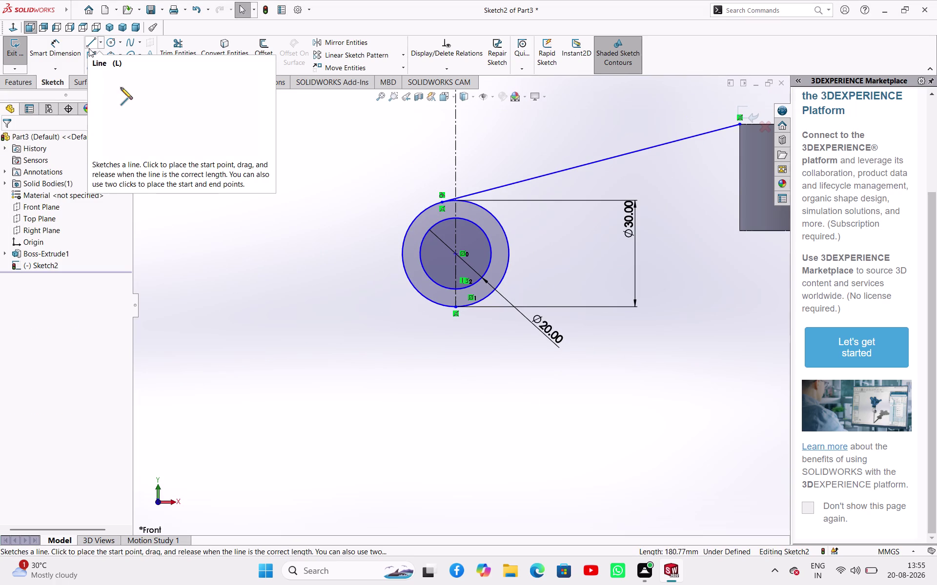
Sketch a midpoint line from the boss bottom to the block's lower corner.
click(101, 45)
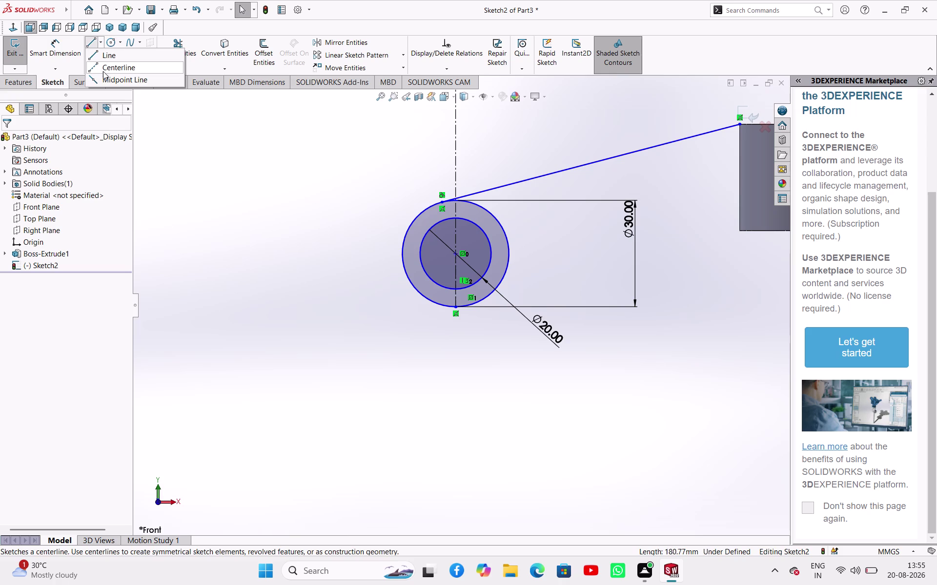
drag(103, 71, 104, 78)
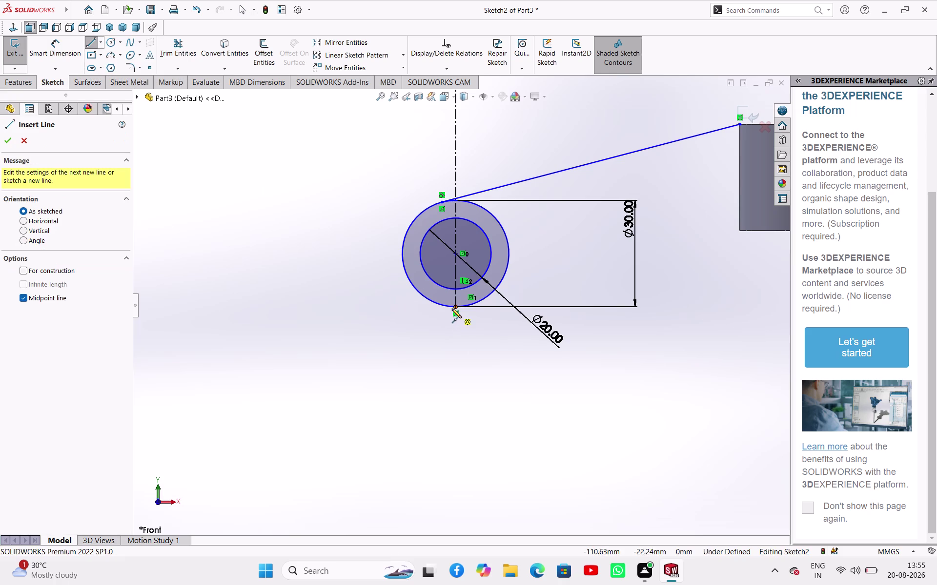
drag(456, 308, 463, 314)
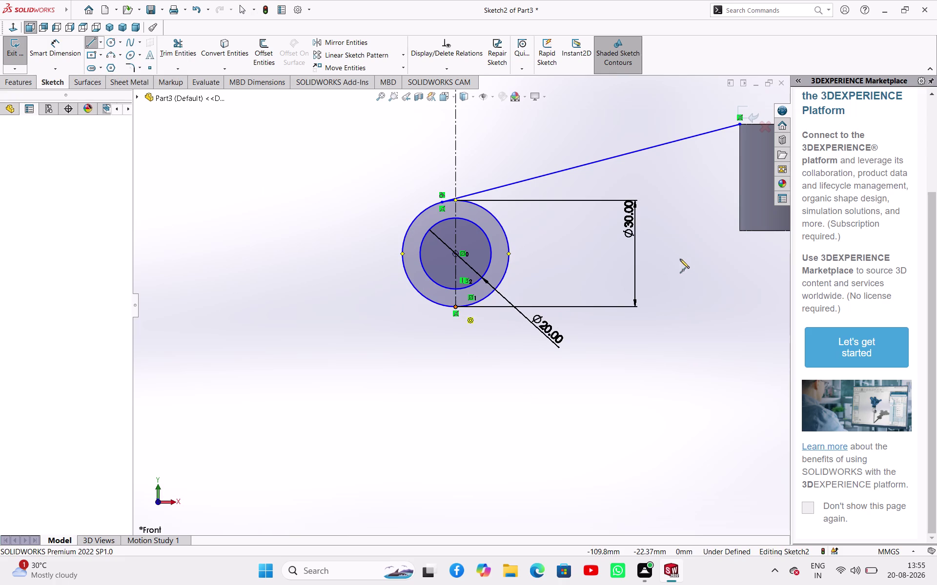
click(741, 232)
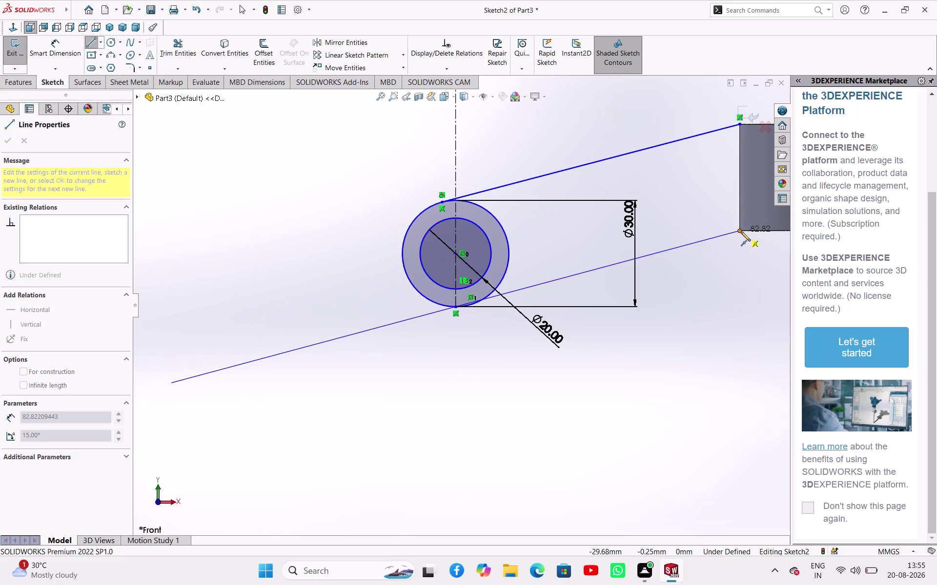
right_click(706, 302)
drag(720, 312, 713, 312)
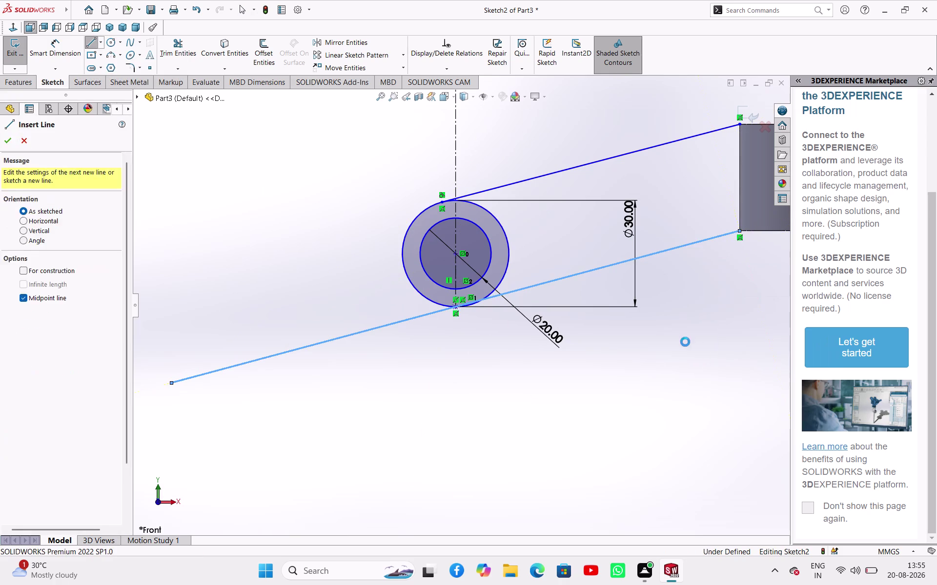
Dimension the new line at 165° to the block's bottom edge.
right_drag(684, 342, 716, 270)
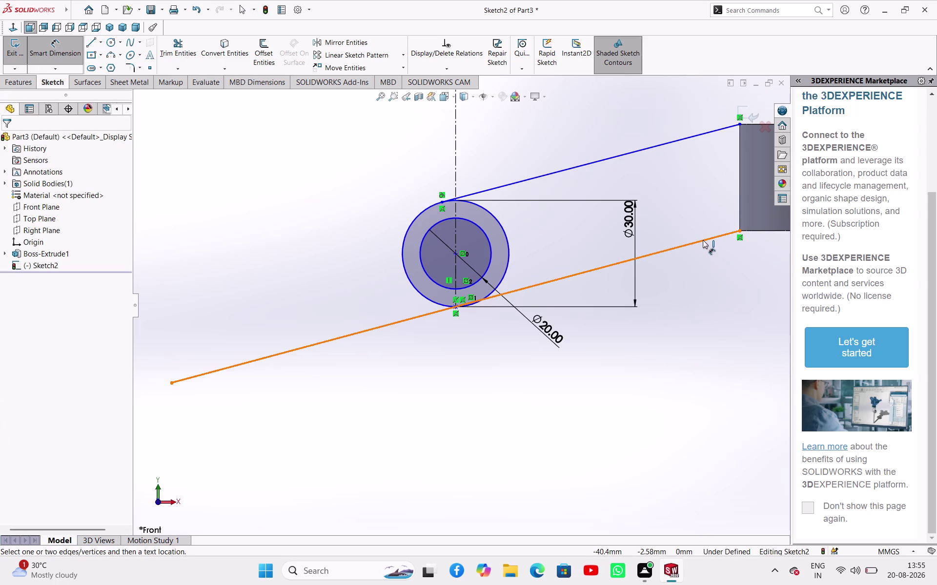
click(702, 240)
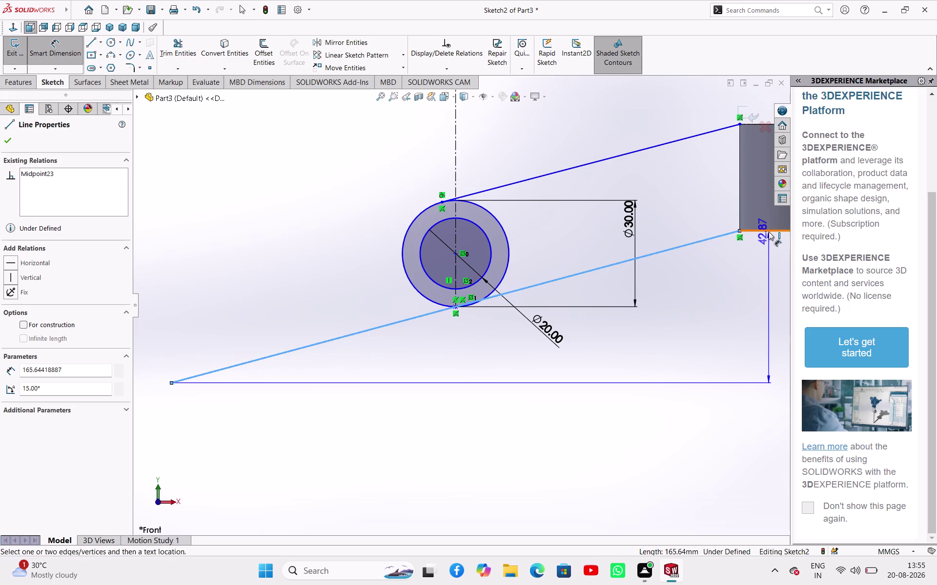
click(769, 232)
click(747, 261)
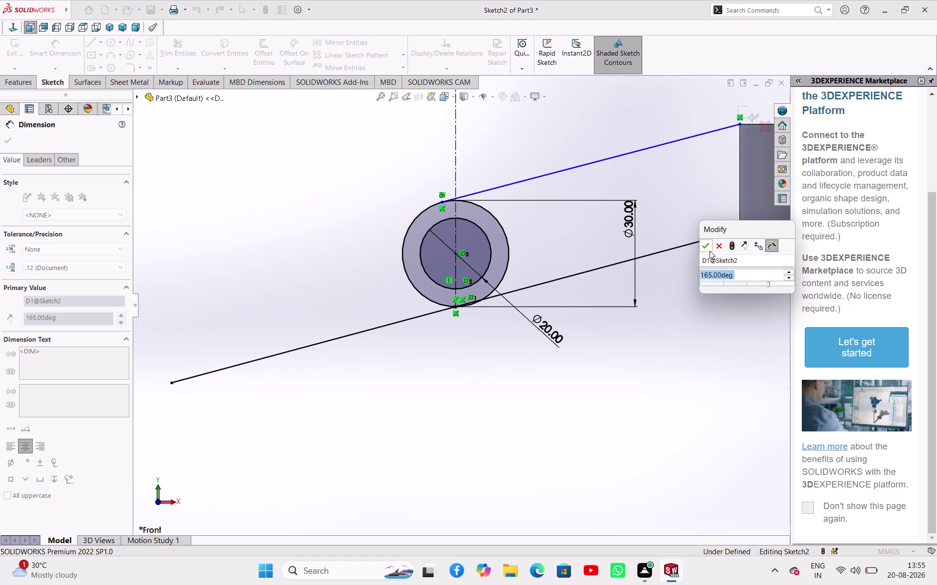
click(707, 245)
scroll(down, 3)
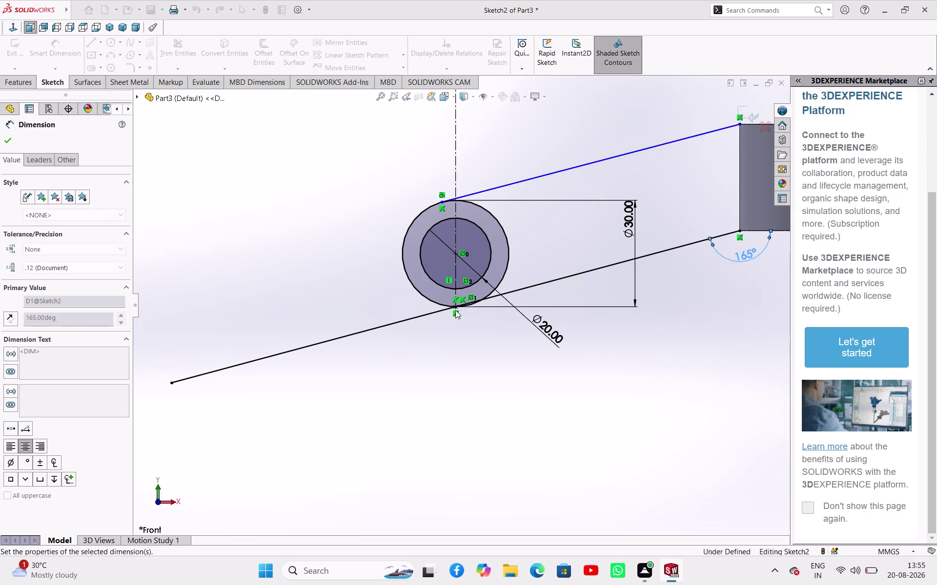
scroll(down, 3)
scroll(up, 3)
scroll(up, 3)
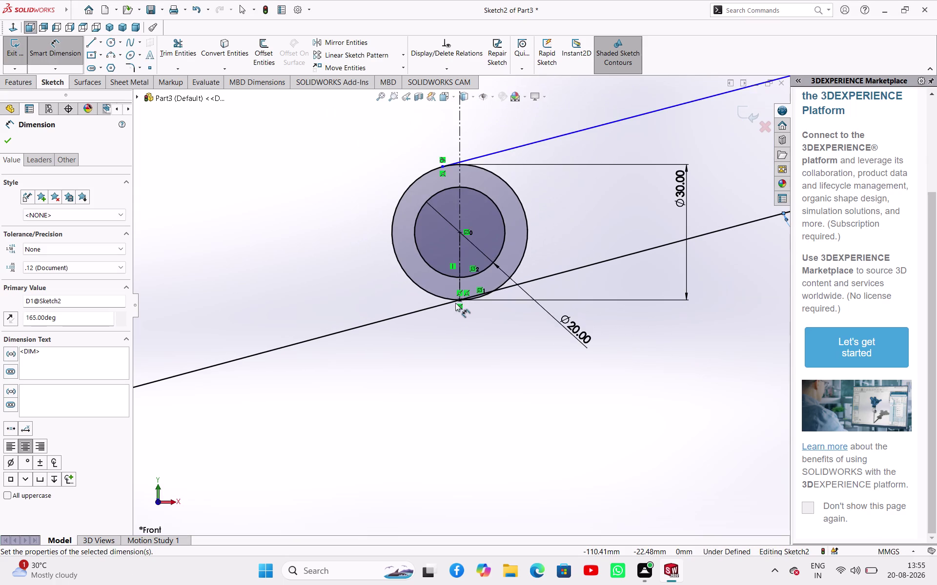
Try a tangent between the new lower line and the outer circle, then undo it.
scroll(down, 3)
click(472, 346)
key(Escape)
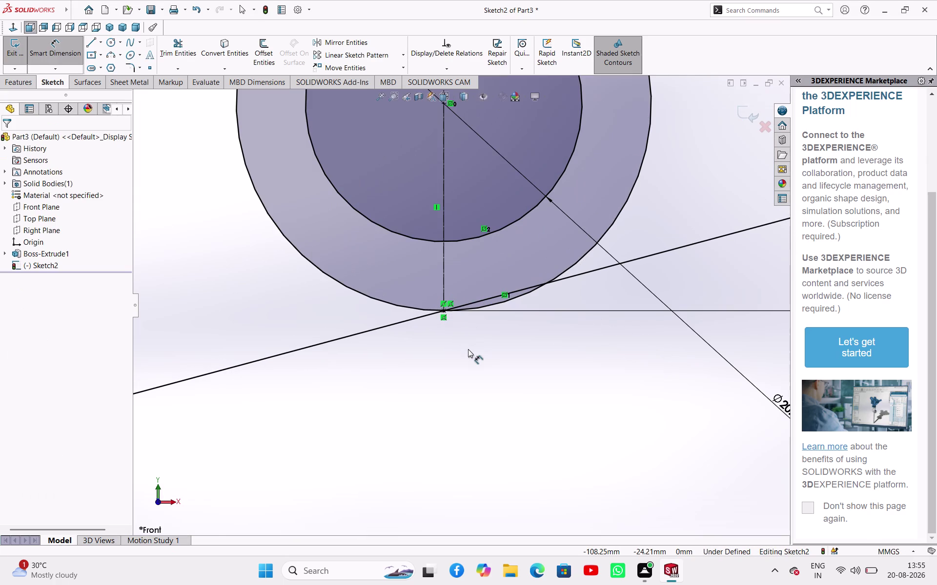
click(488, 298)
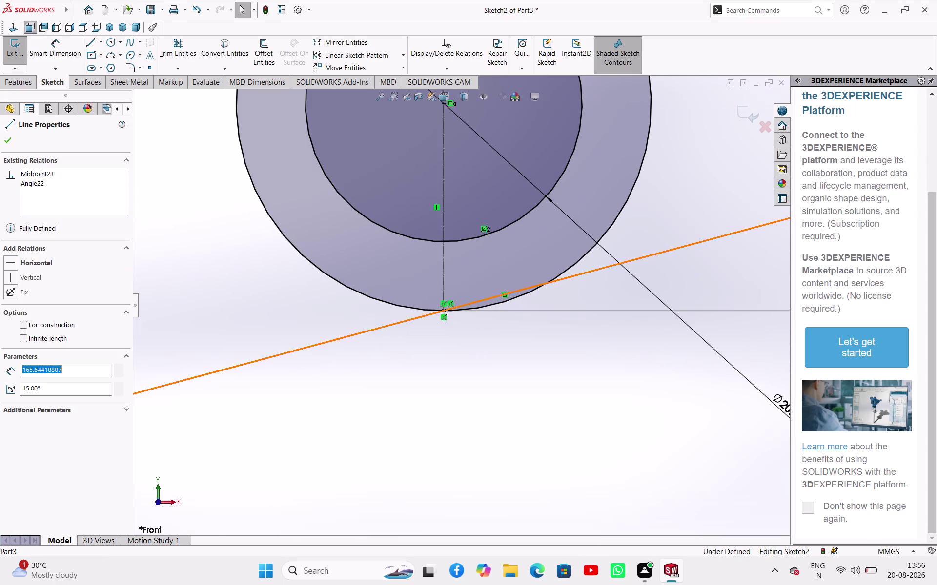
click(496, 305)
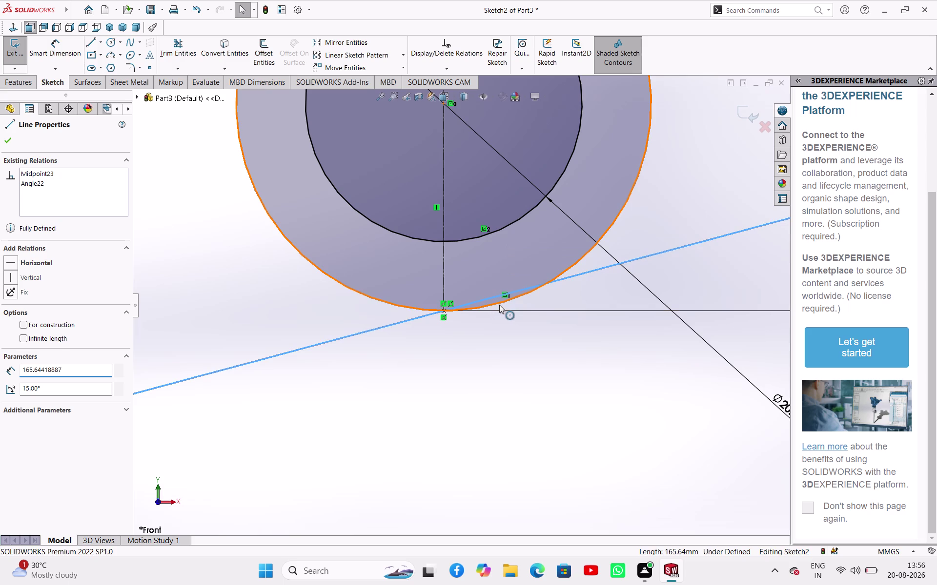
click(527, 260)
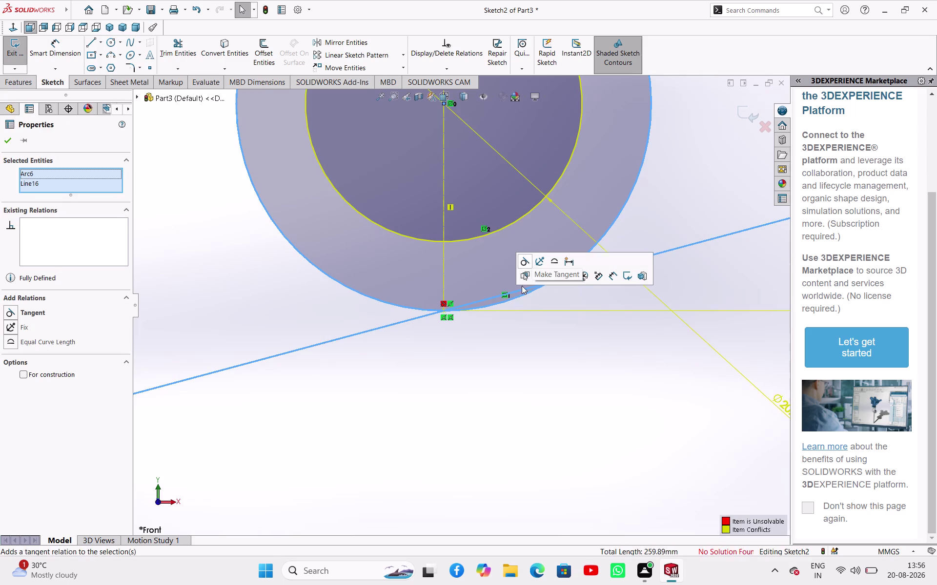
key(Escape)
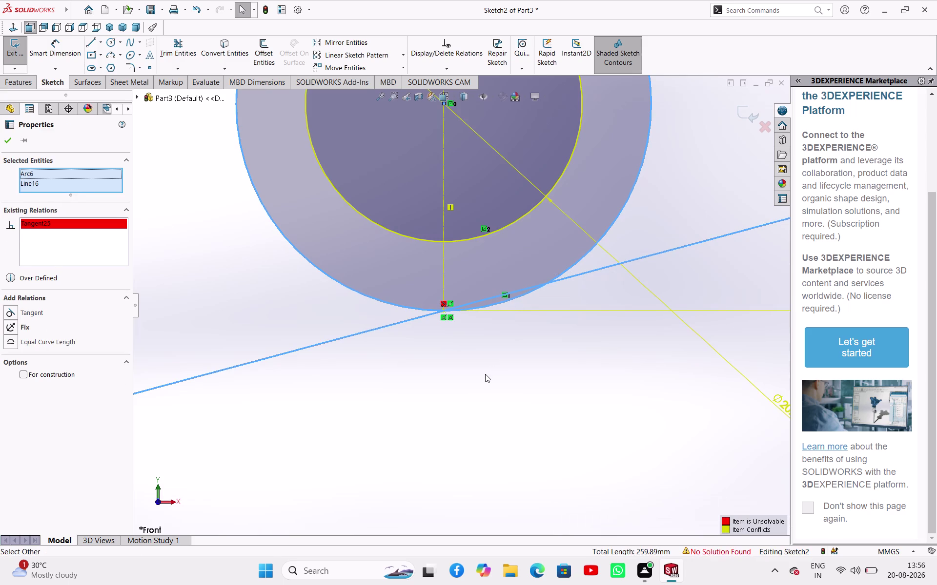
key(ctrl+z)
scroll(down, 3)
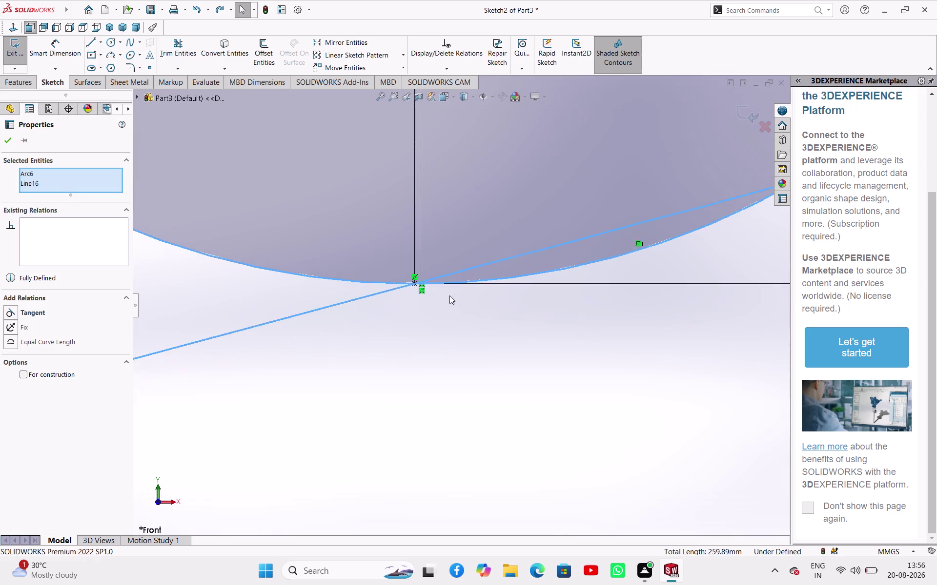
click(405, 285)
key(Delete)
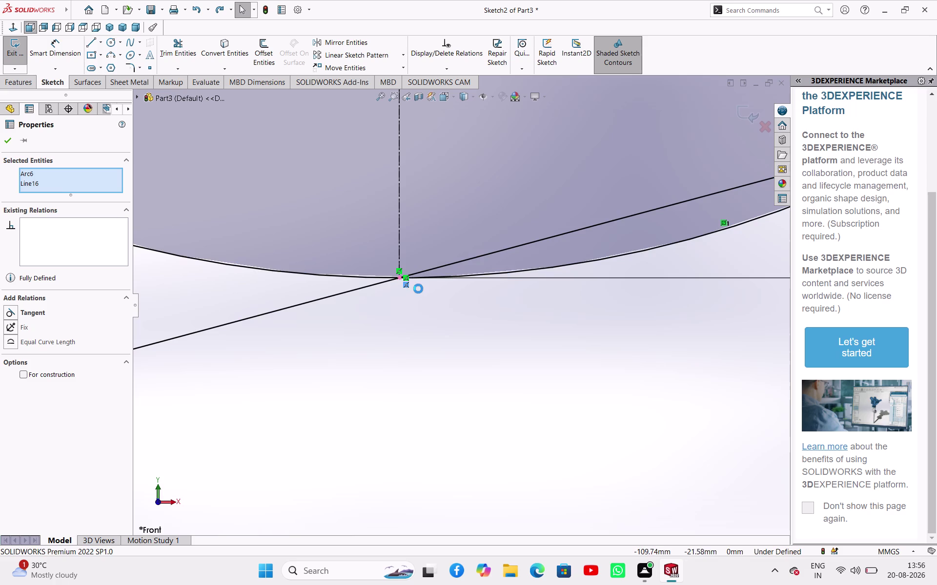
Delete entities picked at the boss's outer circle edge.
click(403, 286)
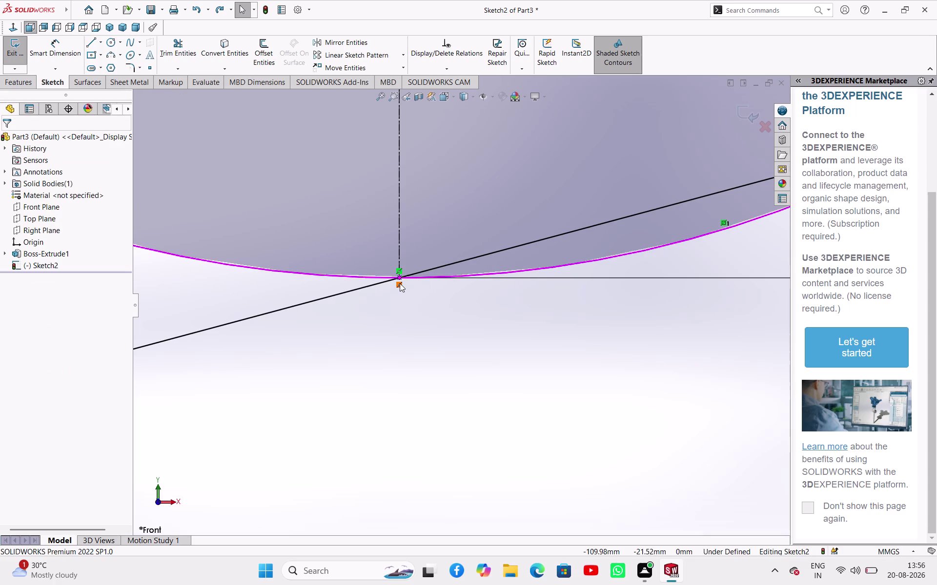
click(400, 283)
key(Delete)
click(401, 273)
key(Delete)
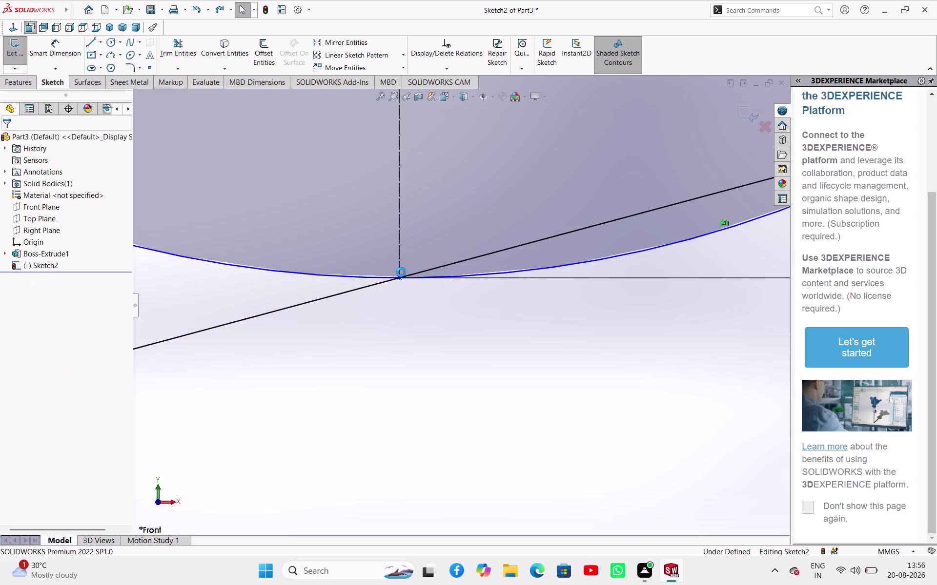
click(416, 314)
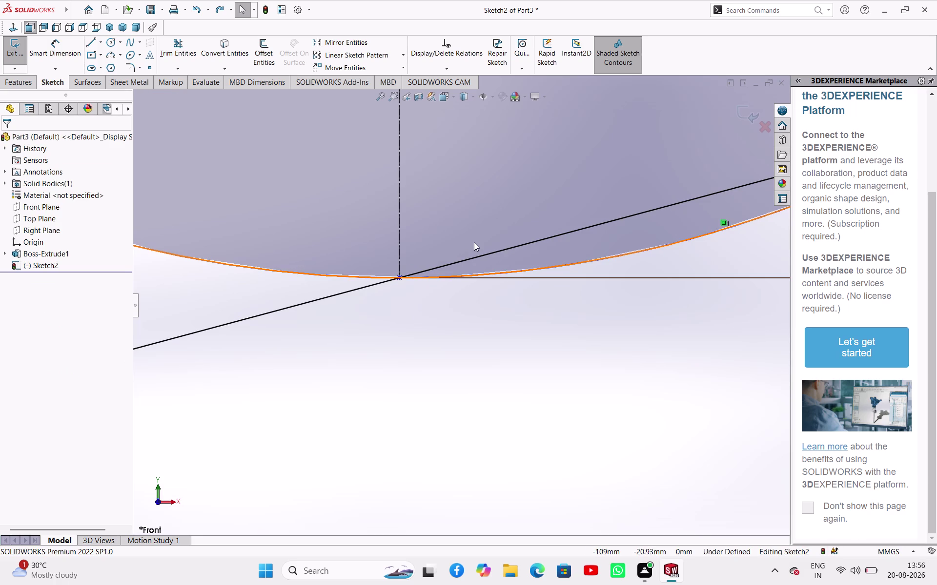
Make the lower angled line tangent to the boss arc.
click(482, 255)
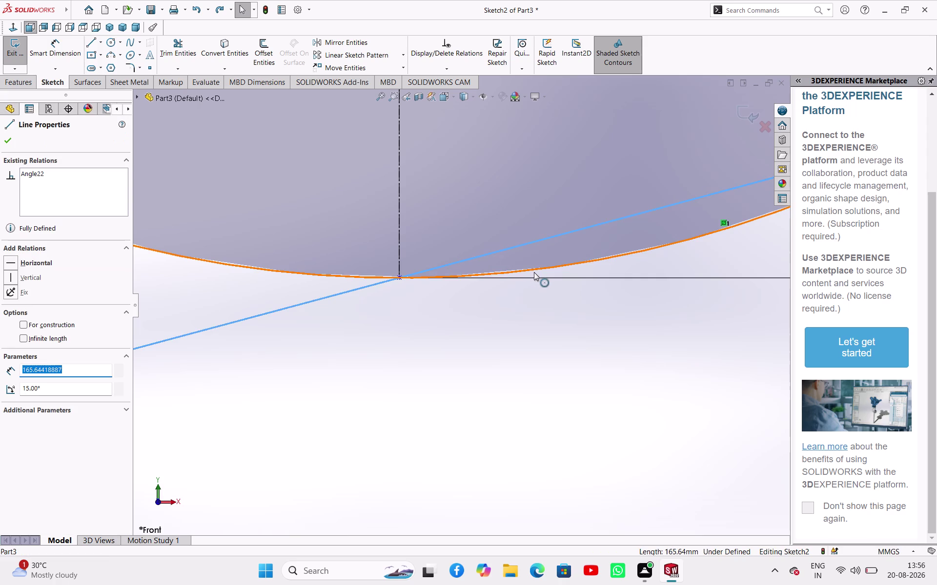
click(534, 272)
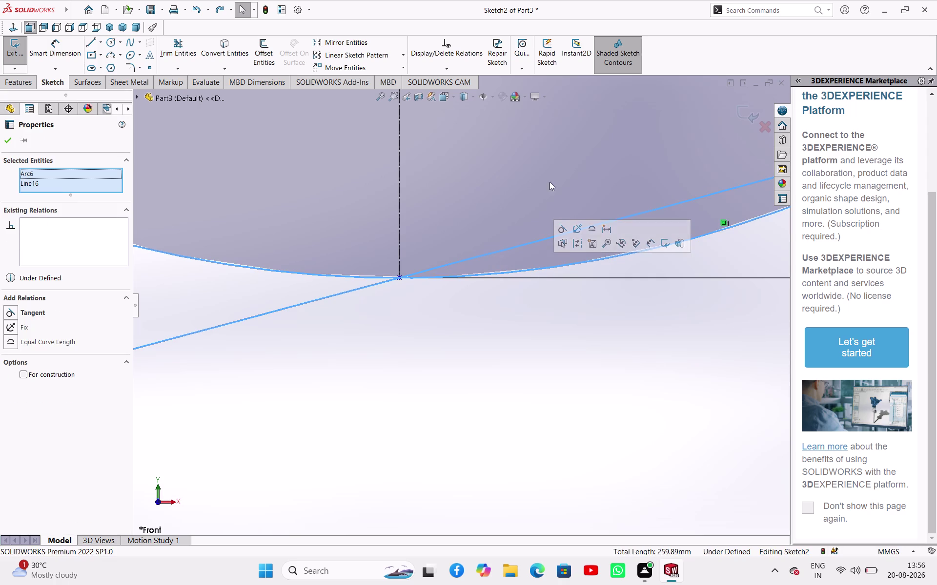
click(564, 225)
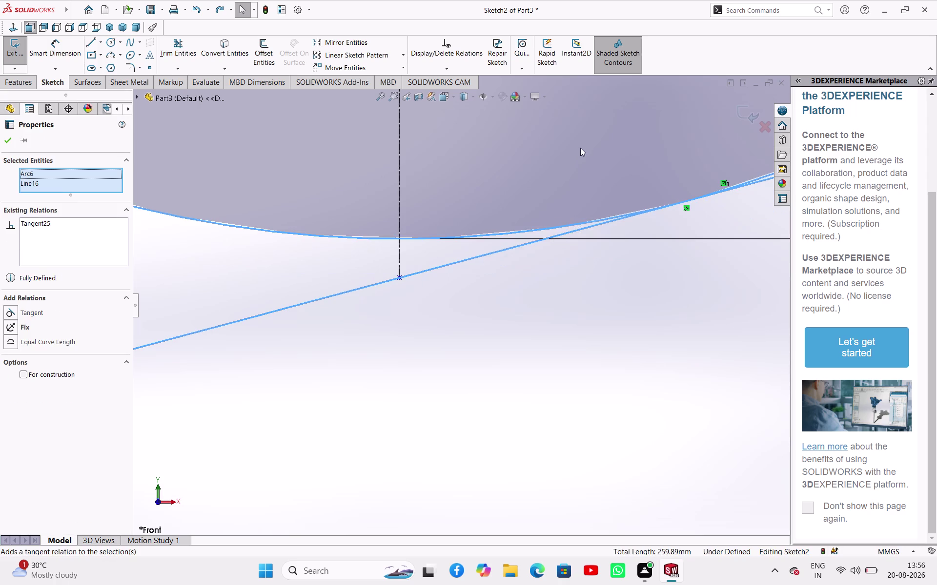
scroll(up, 3)
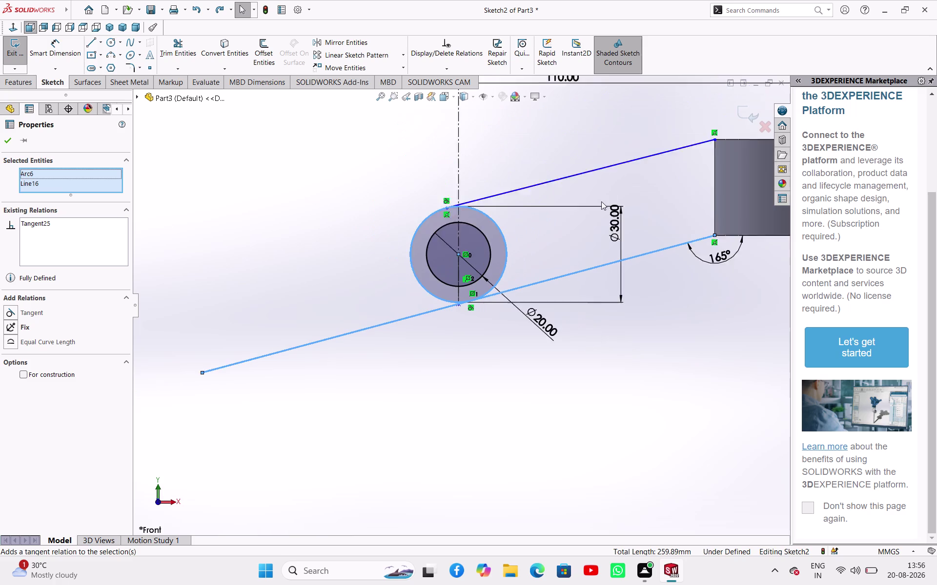
Window-select and delete the stray Ø30 and Ø20 circles beyond the tube centreline.
scroll(up, 3)
scroll(up, 3)
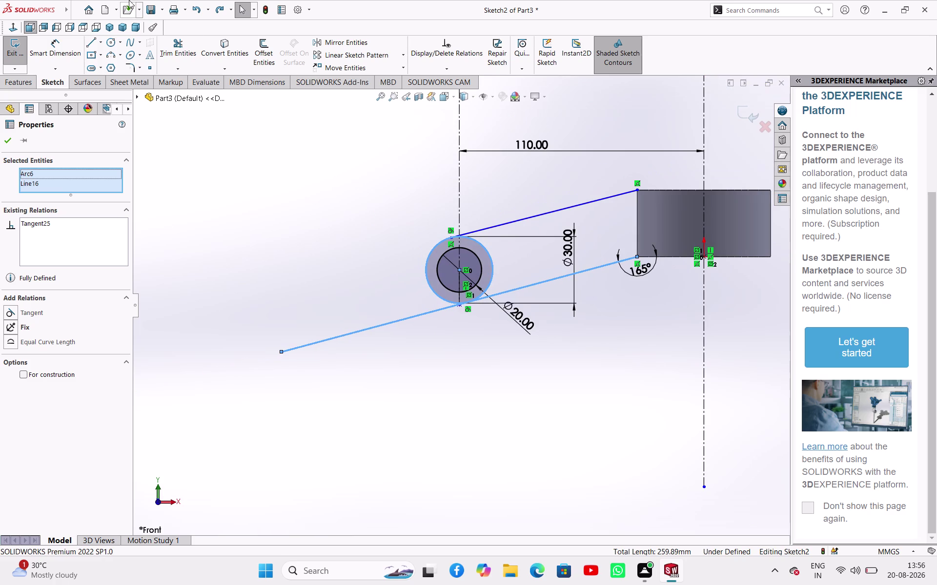
scroll(up, 3)
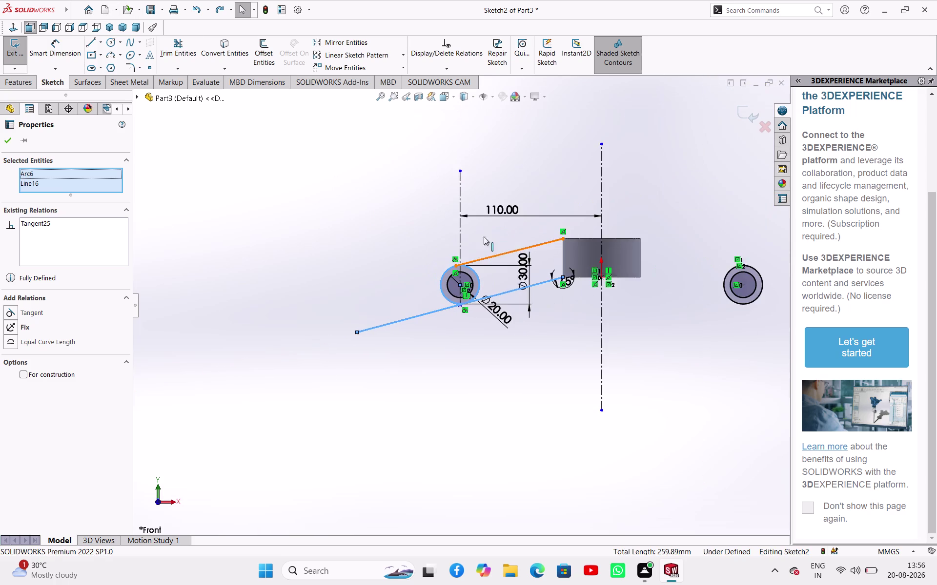
scroll(up, 3)
scroll(down, 3)
drag(618, 212, 820, 264)
drag(669, 247, 738, 322)
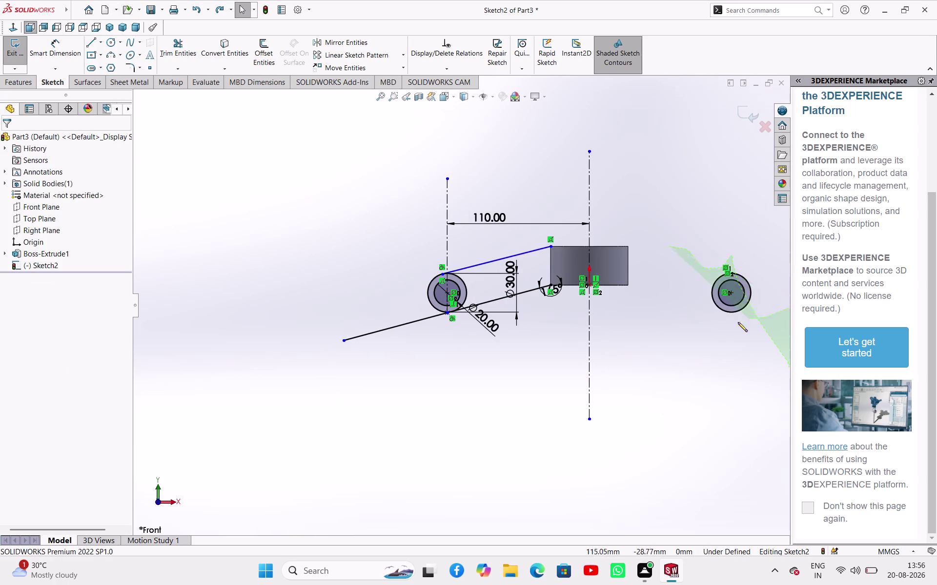
drag(738, 322, 732, 319)
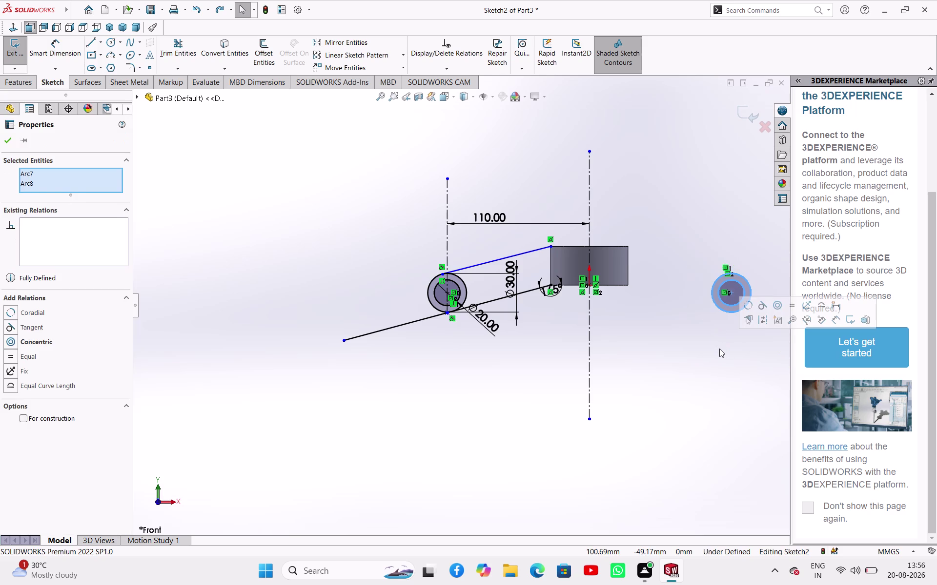
key(Delete)
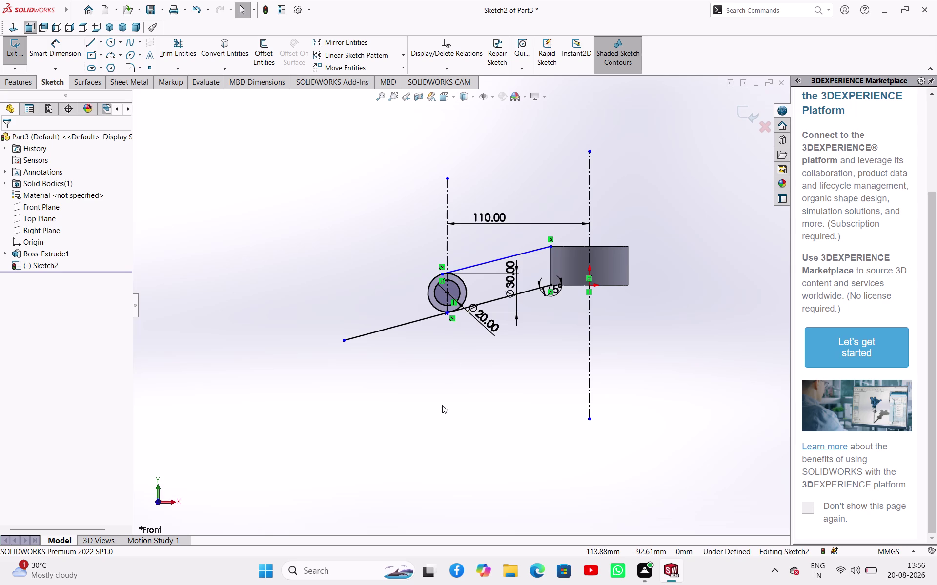
right_drag(442, 406, 451, 356)
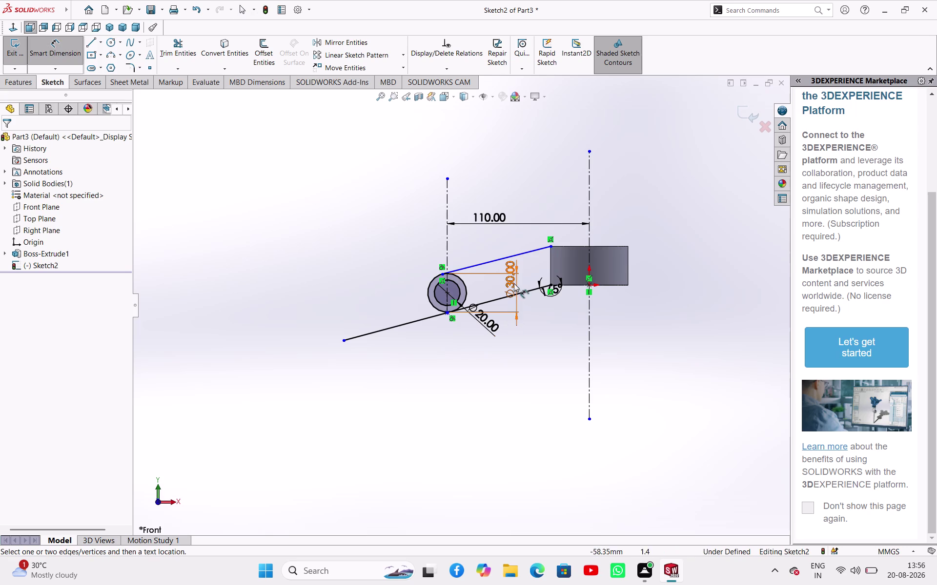
Add an 83.71 mm horizontal length dimension to the upper tangent line.
click(506, 257)
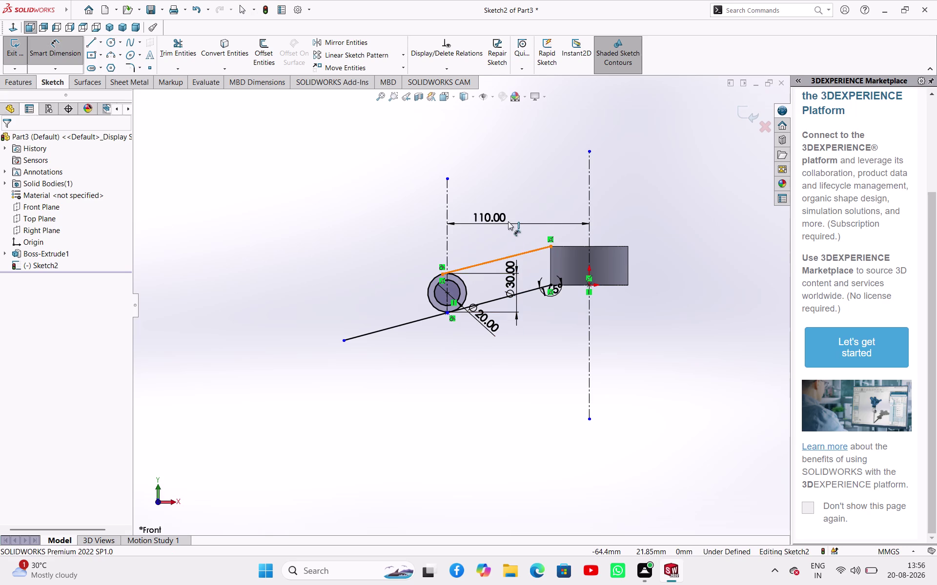
click(514, 194)
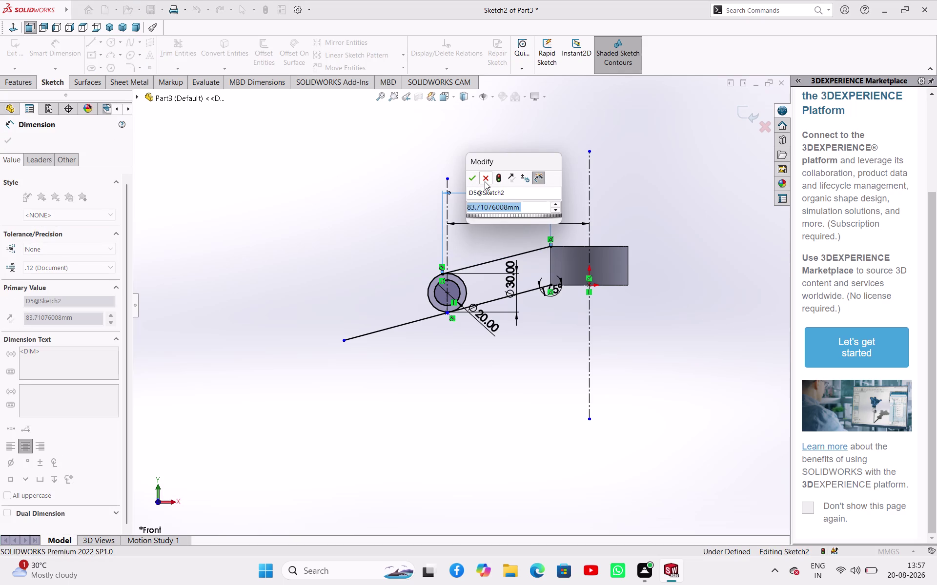
click(484, 181)
click(372, 264)
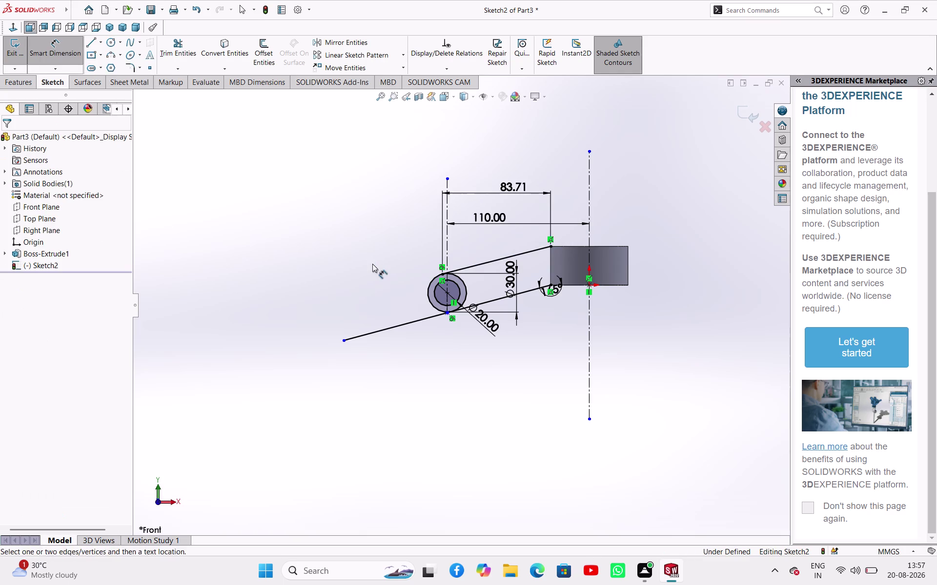
key(Escape)
Undo the 83.71 dimension and make the upper tangent line construction geometry.
key(ctrl+z)
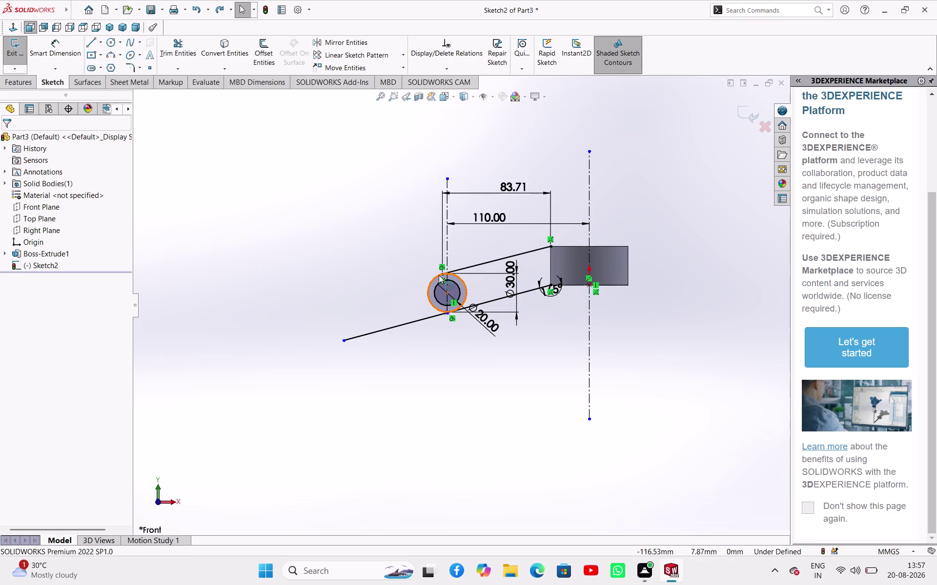
key(ctrl+z)
click(522, 252)
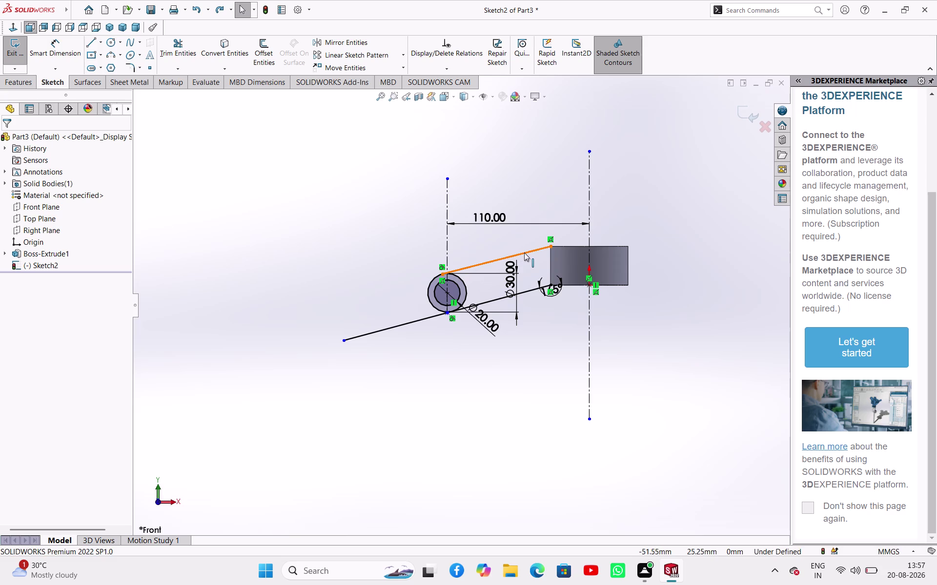
click(565, 223)
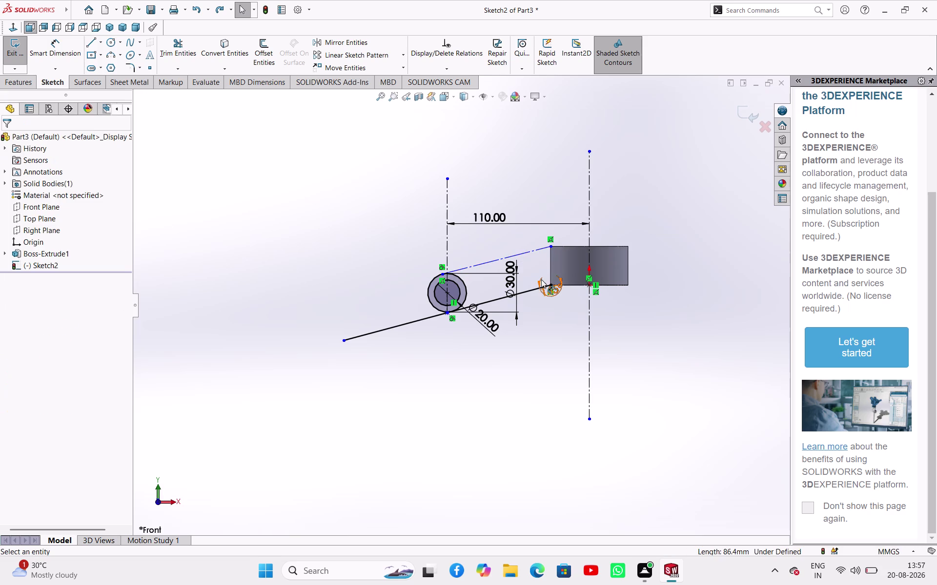
Convert the lower slanted tangent line to construction geometry.
click(523, 294)
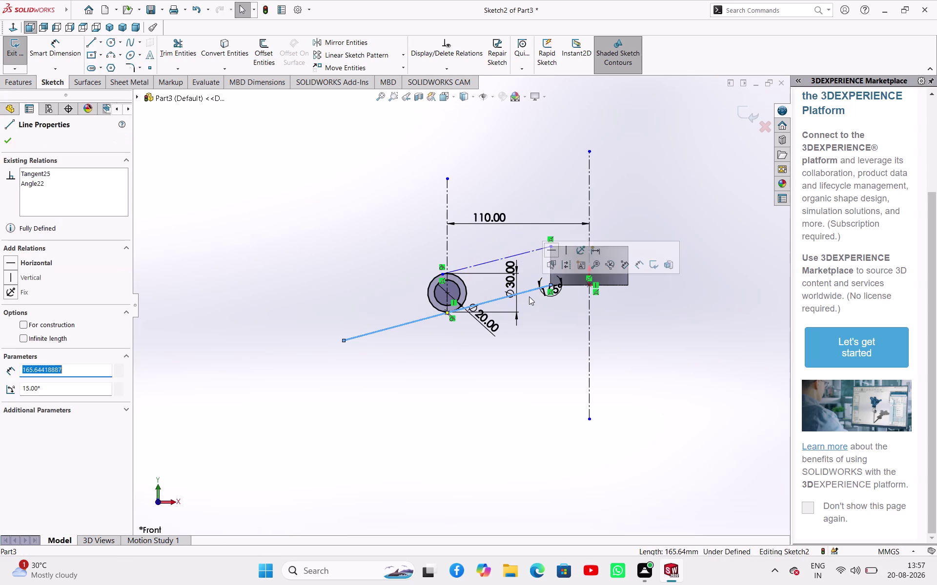
scroll(down, 3)
click(462, 311)
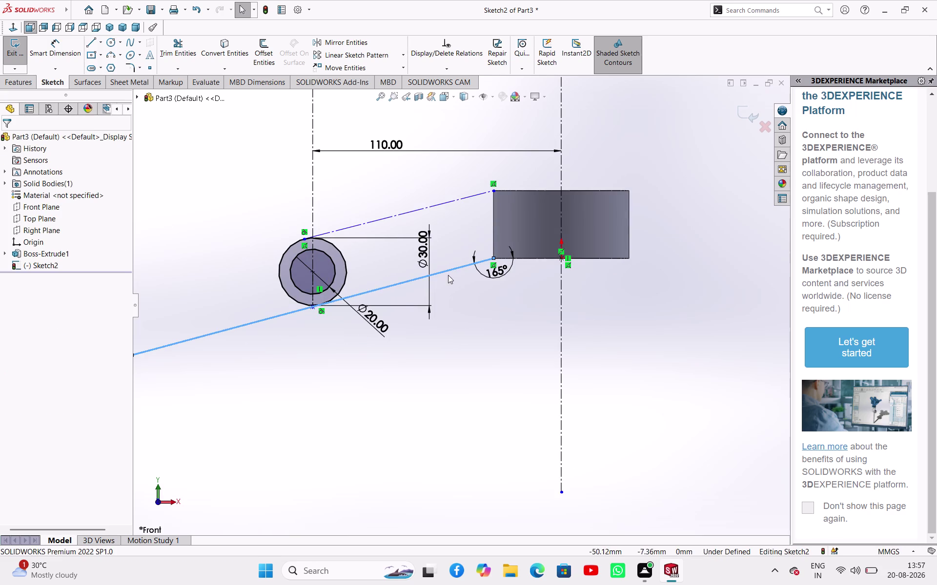
click(449, 271)
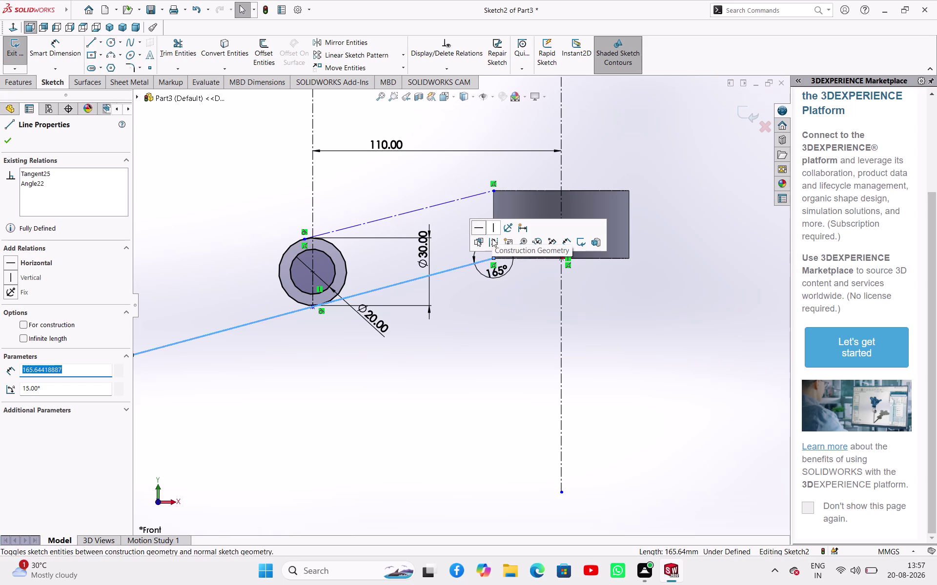
click(492, 241)
click(466, 355)
Select the outer and inner boss circles and launch Mirror Entities.
scroll(up, 3)
scroll(up, 3)
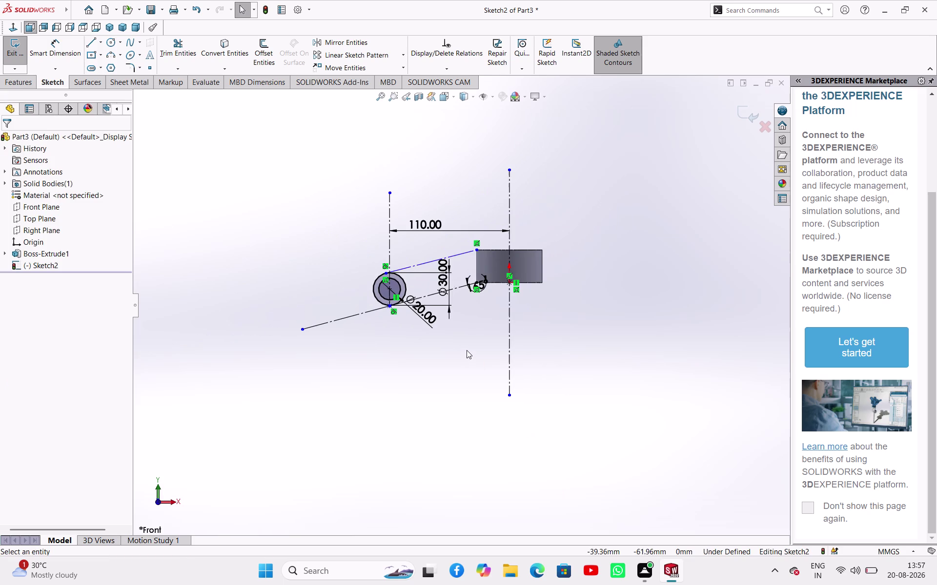
drag(323, 254, 381, 329)
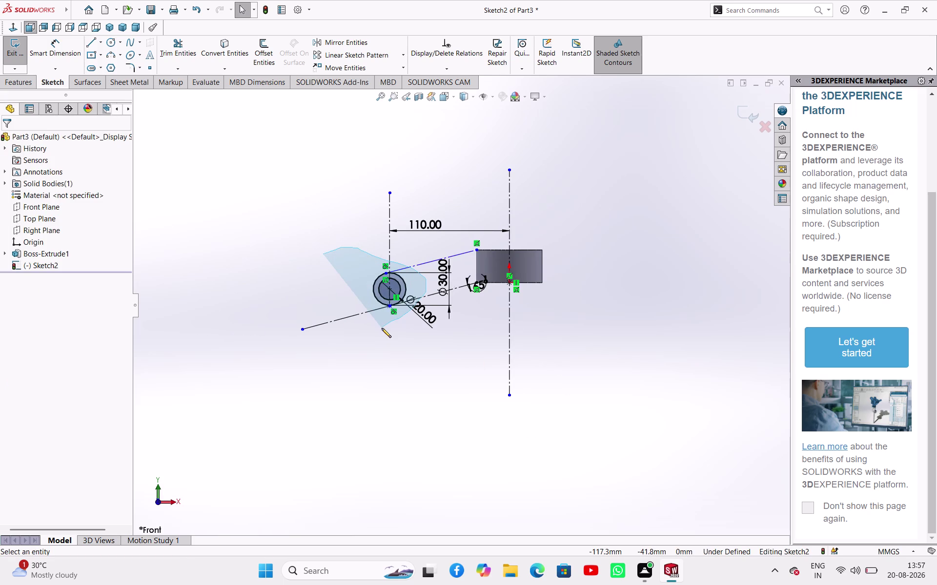
drag(381, 329, 381, 329)
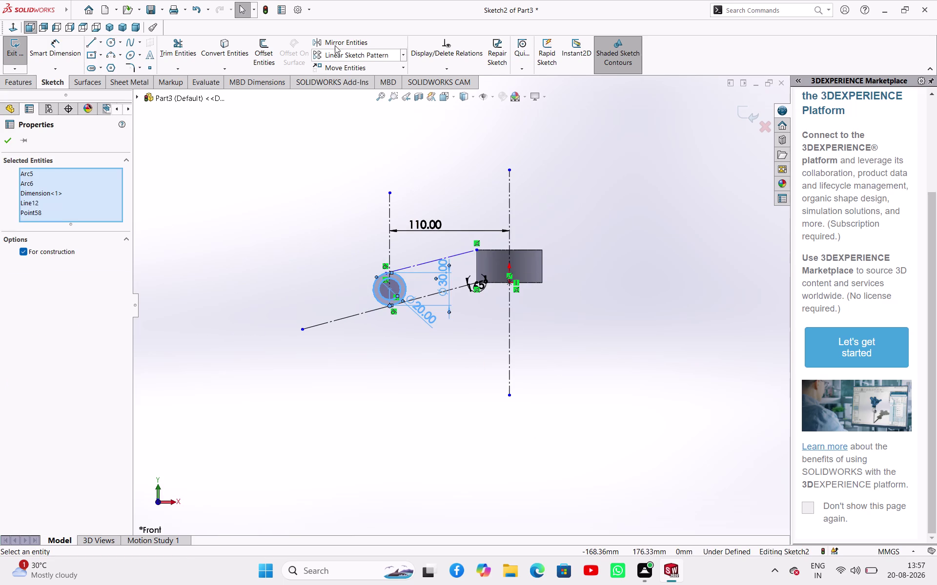
click(335, 39)
click(255, 241)
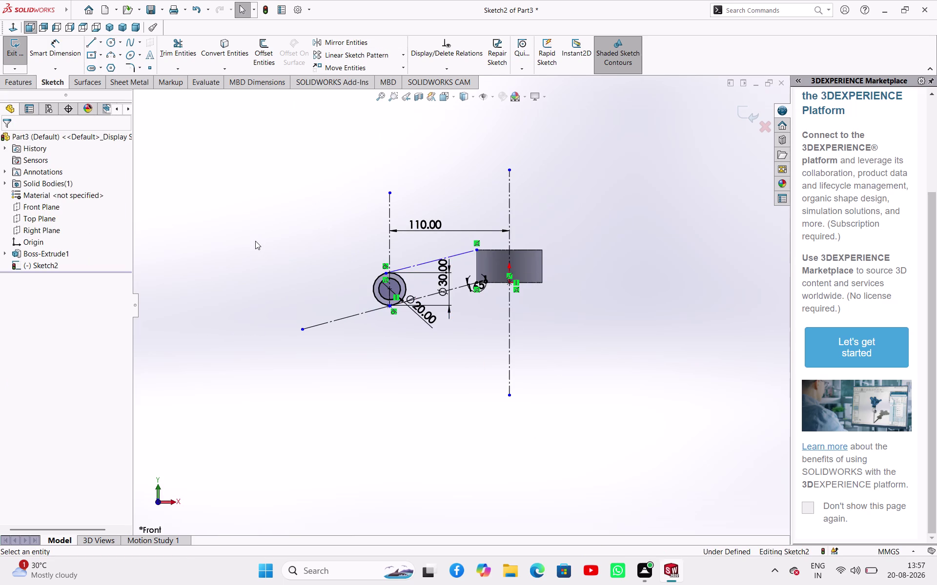
click(403, 279)
click(399, 285)
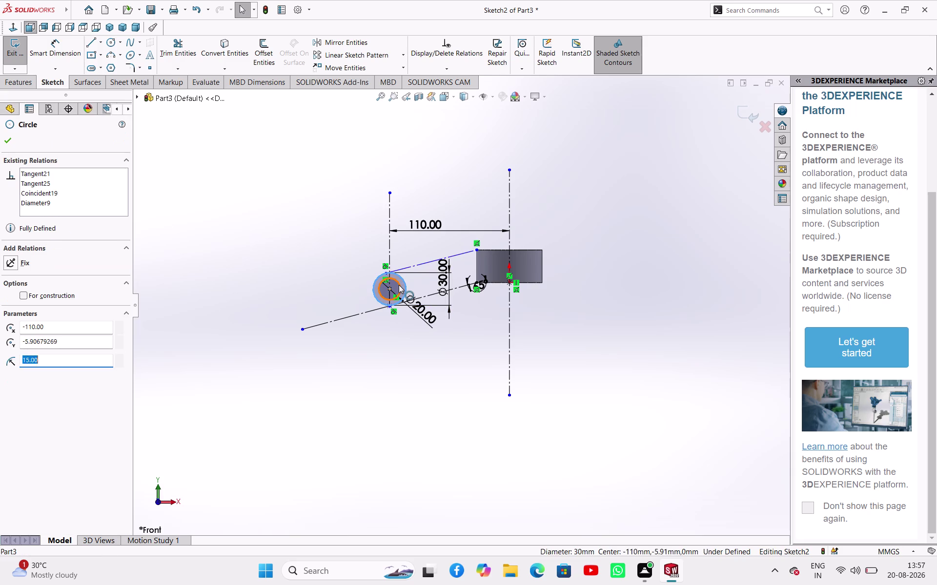
click(343, 39)
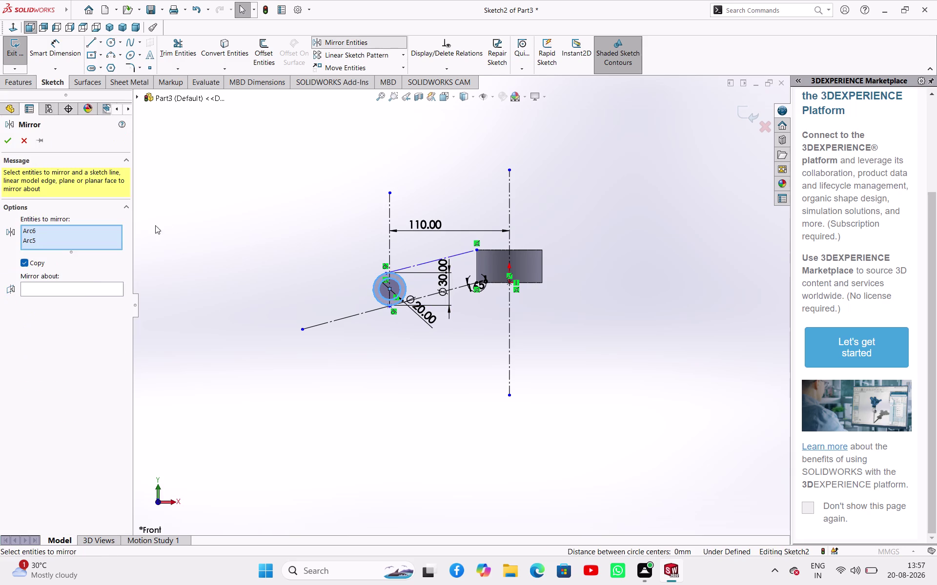
Mirror the two boss circles about the vertical centreline Line7.
click(80, 290)
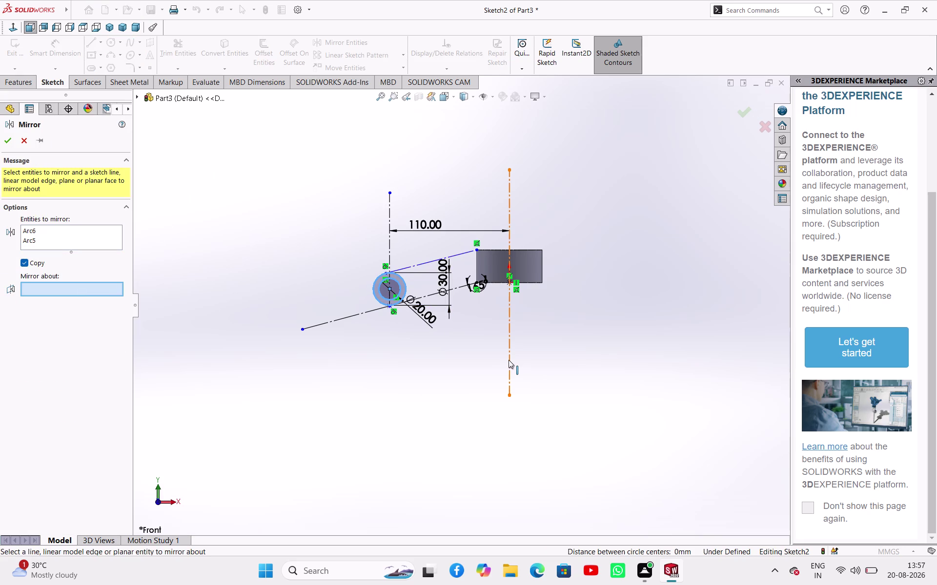
click(508, 360)
click(7, 143)
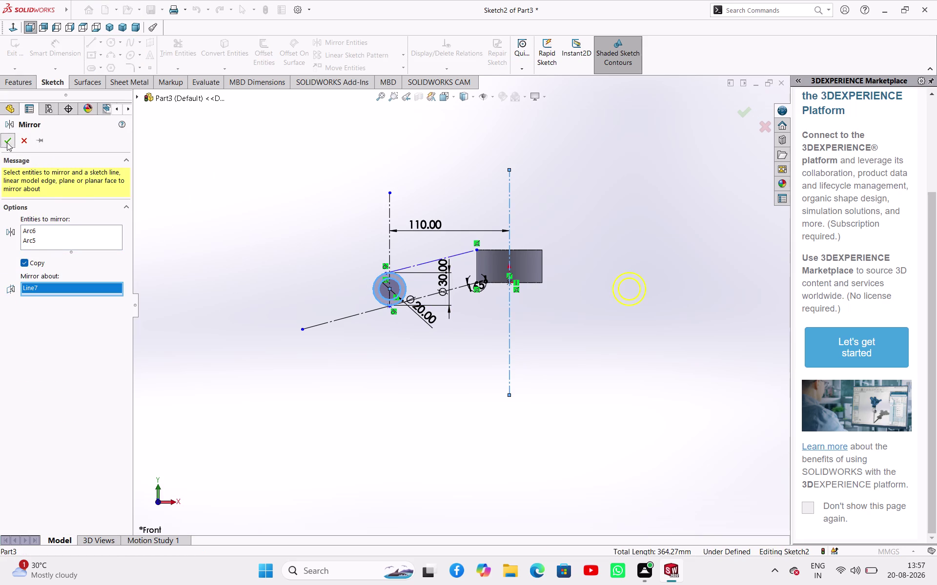
scroll(up, 3)
scroll(down, 3)
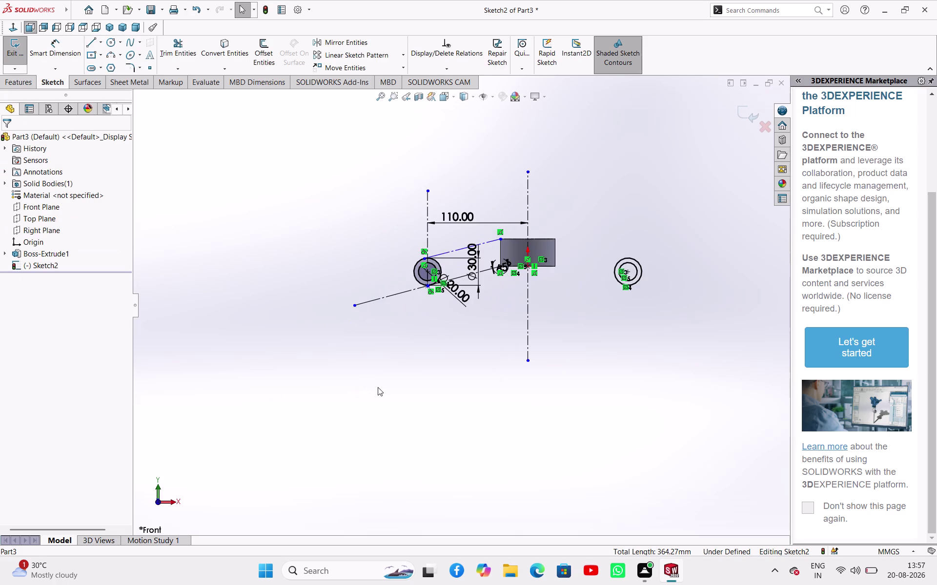
Exit Sketch2 and orbit the part to an angled 3D view.
right_drag(379, 387, 389, 331)
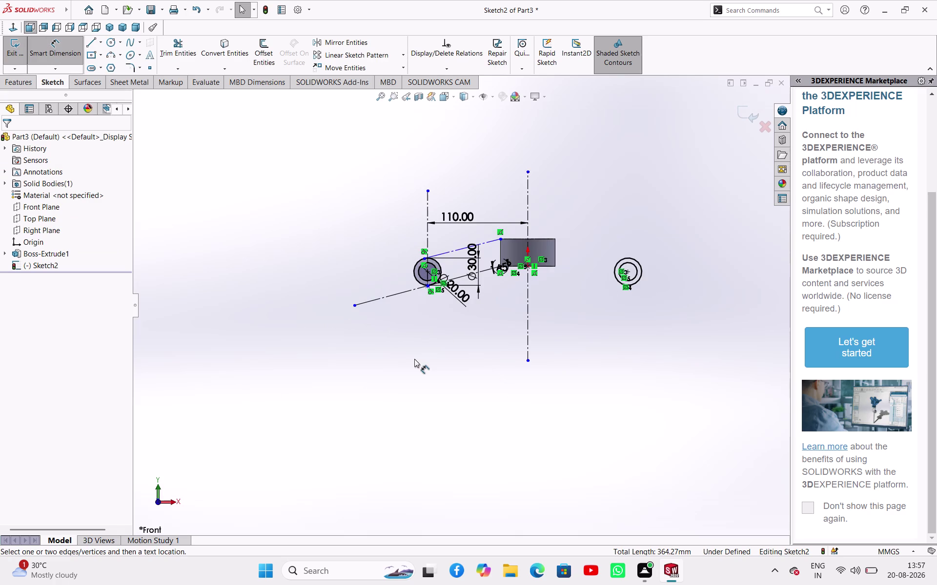
right_click(415, 359)
click(438, 392)
middle_click(439, 370)
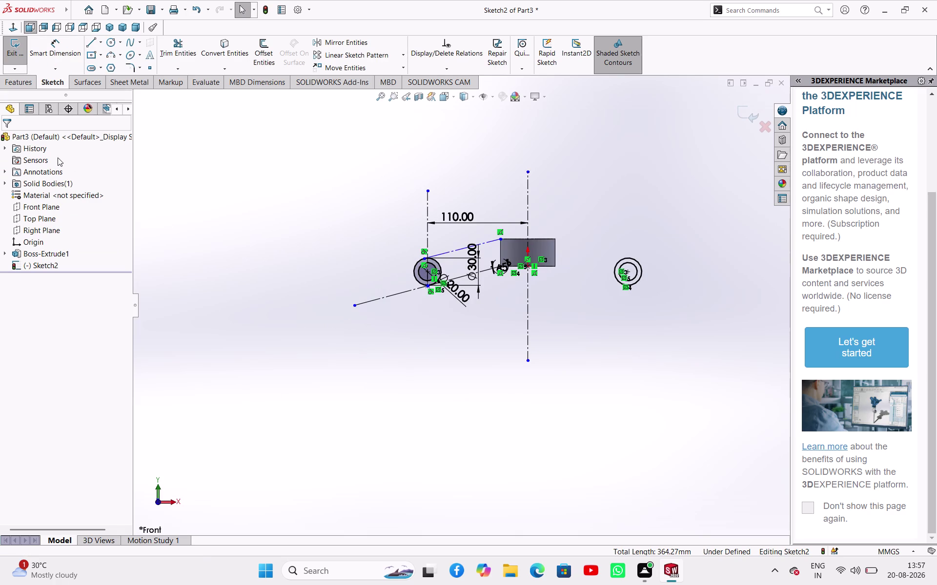
click(12, 59)
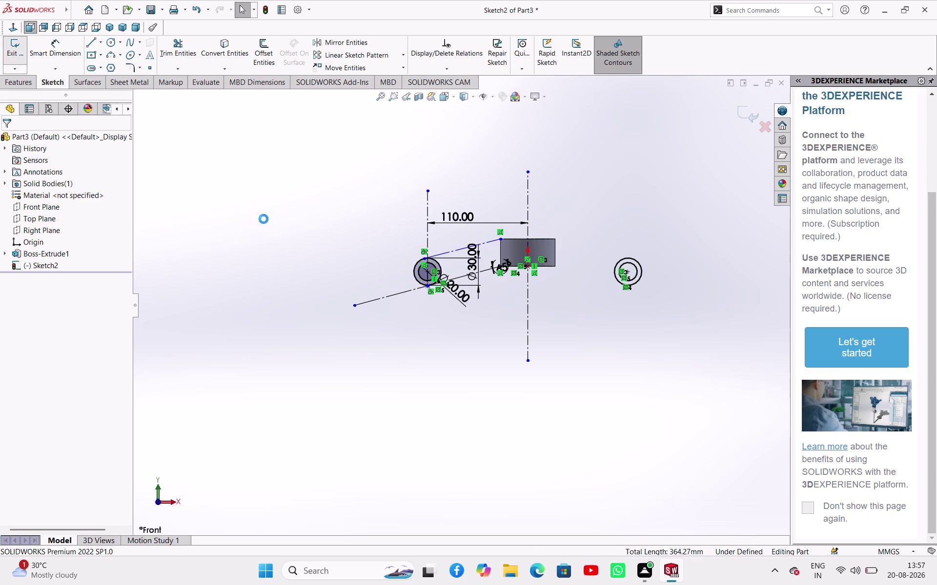
middle_drag(263, 219, 243, 286)
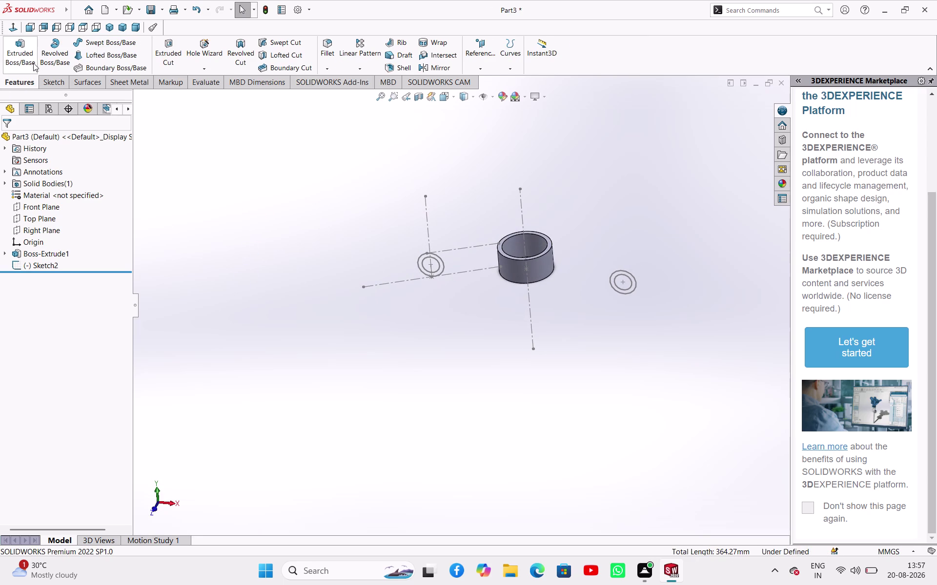
Extrude Sketch2's two ring profiles 40 mm mid-plane as Boss-Extrude5.
click(31, 61)
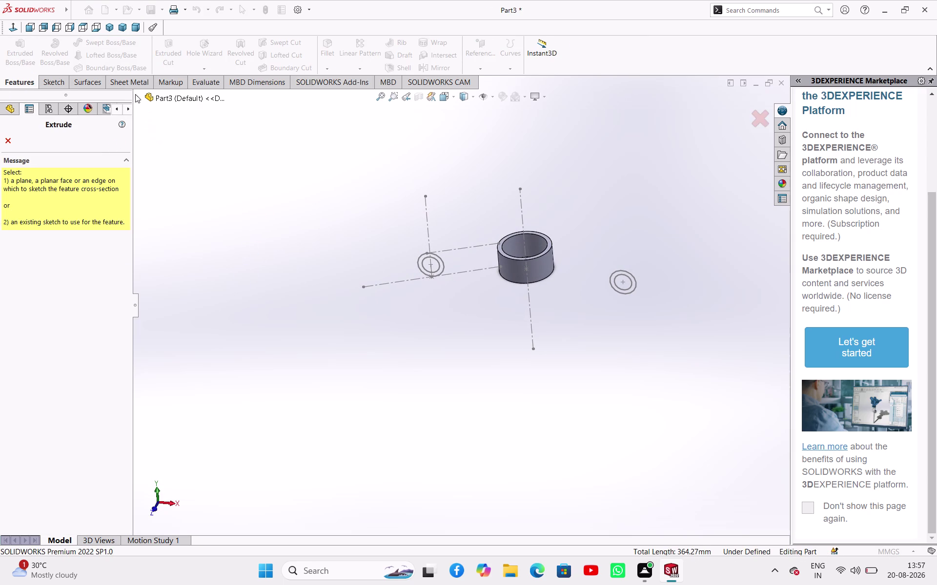
click(138, 95)
click(177, 228)
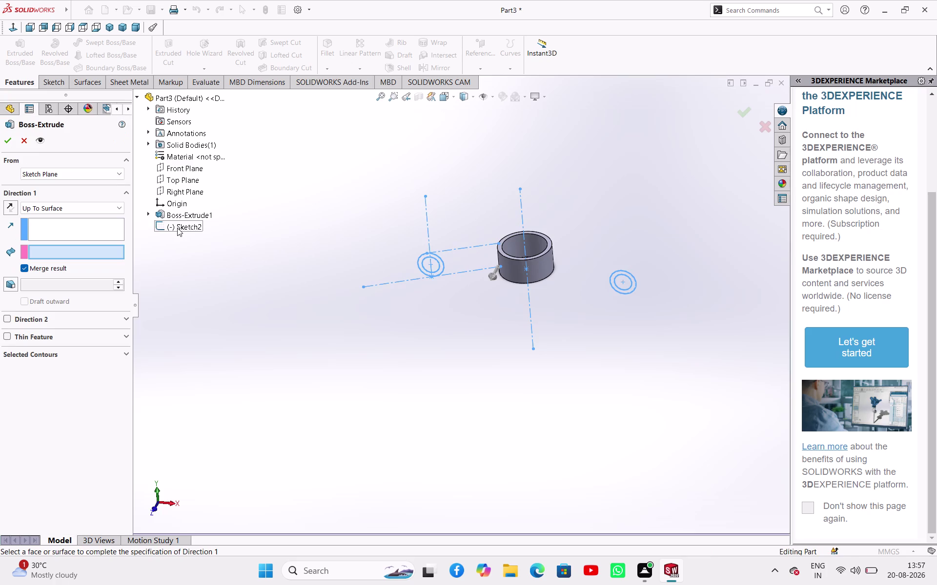
click(71, 206)
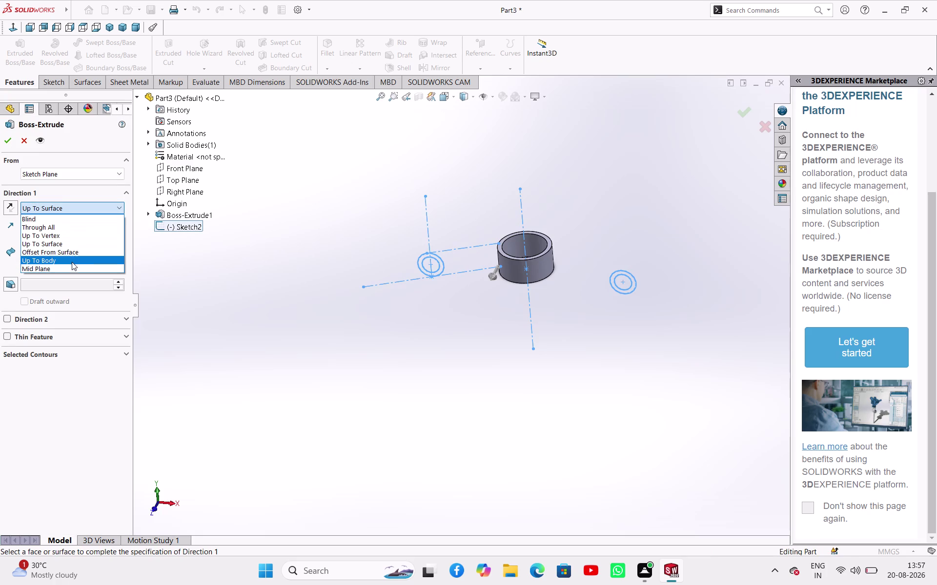
click(70, 268)
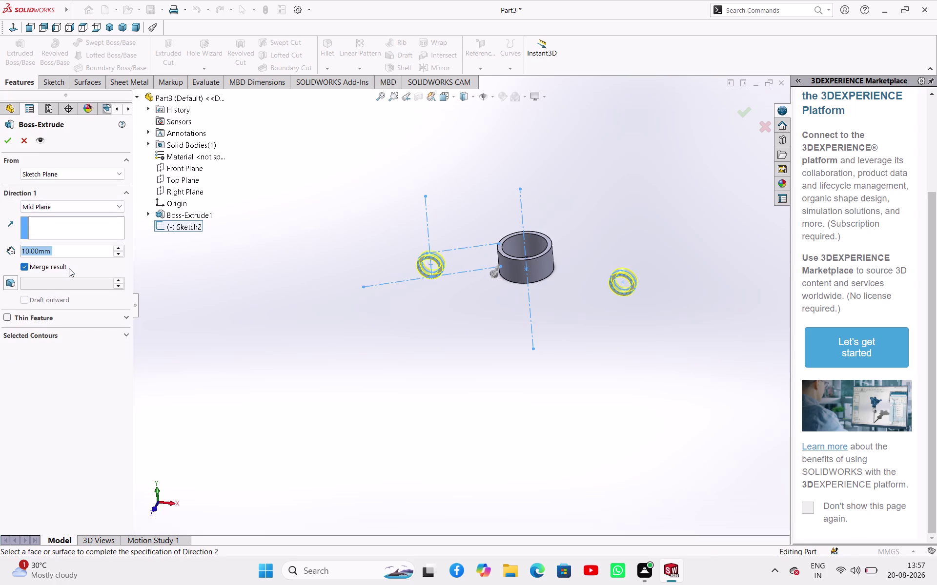
text(40)
key(Return)
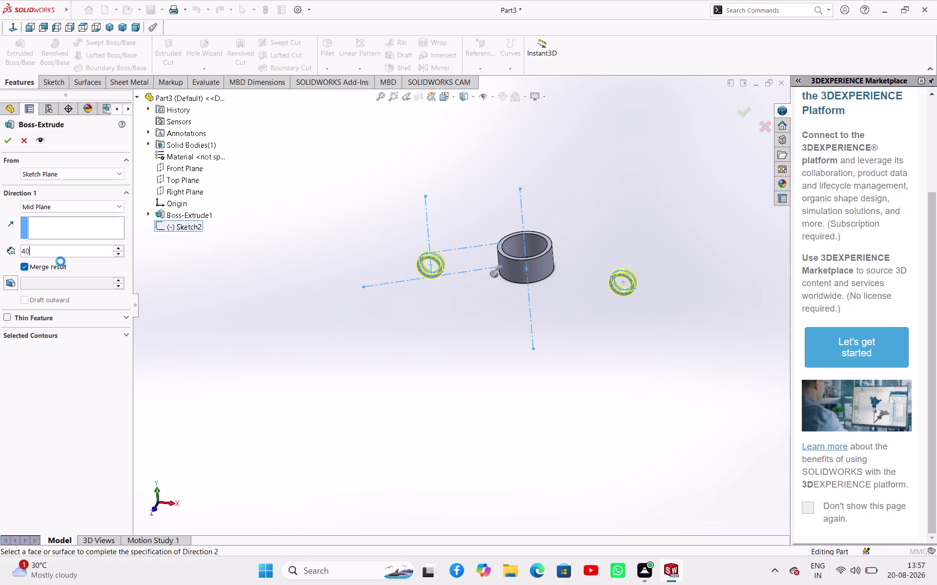
click(5, 139)
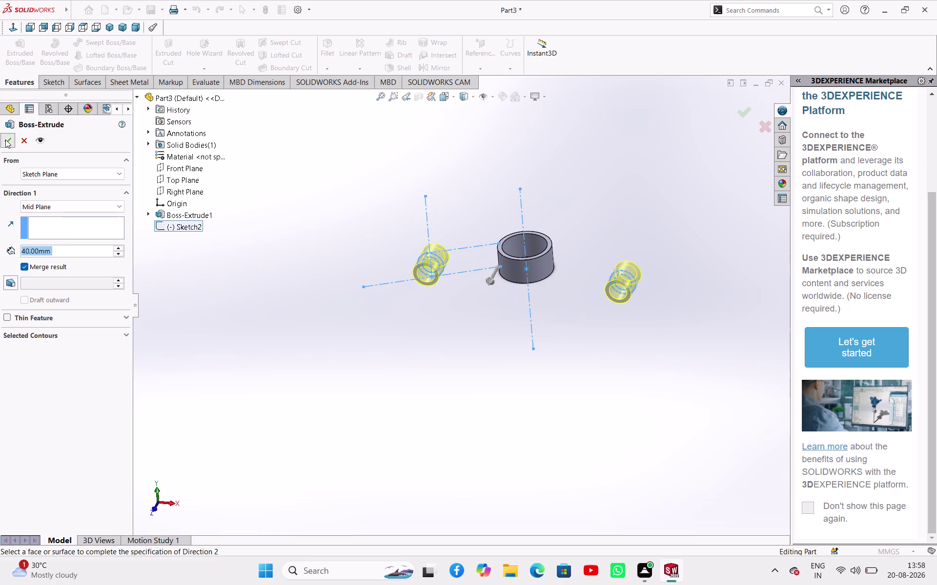
click(369, 352)
middle_drag(425, 311, 445, 279)
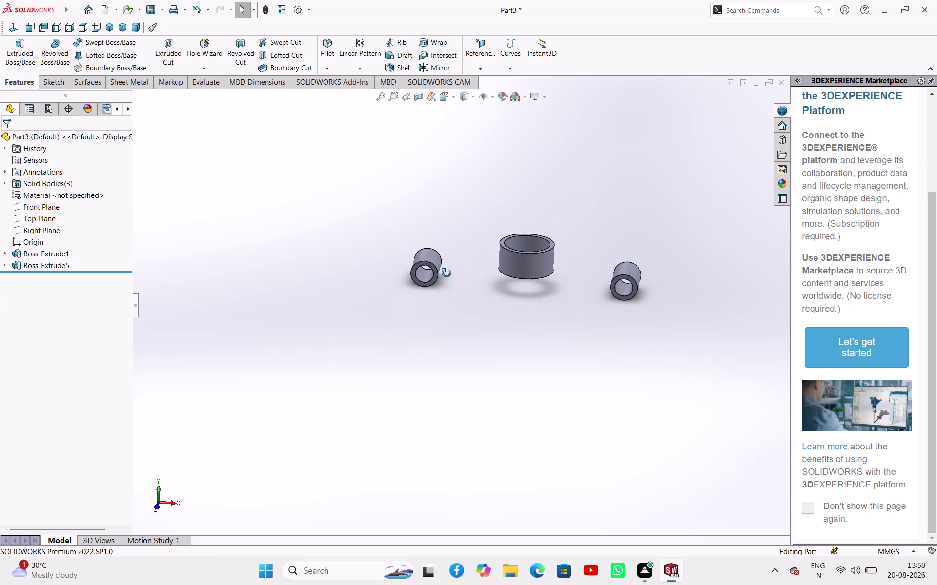
Switch to the Front view and zoom in on the part.
middle_drag(445, 280, 438, 273)
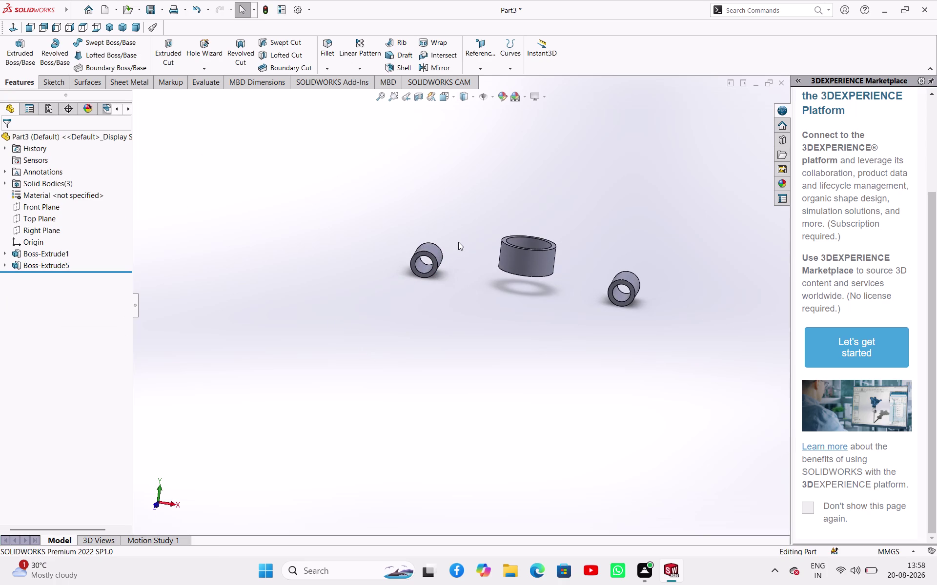
key(ctrl+1)
scroll(up, 3)
scroll(down, 3)
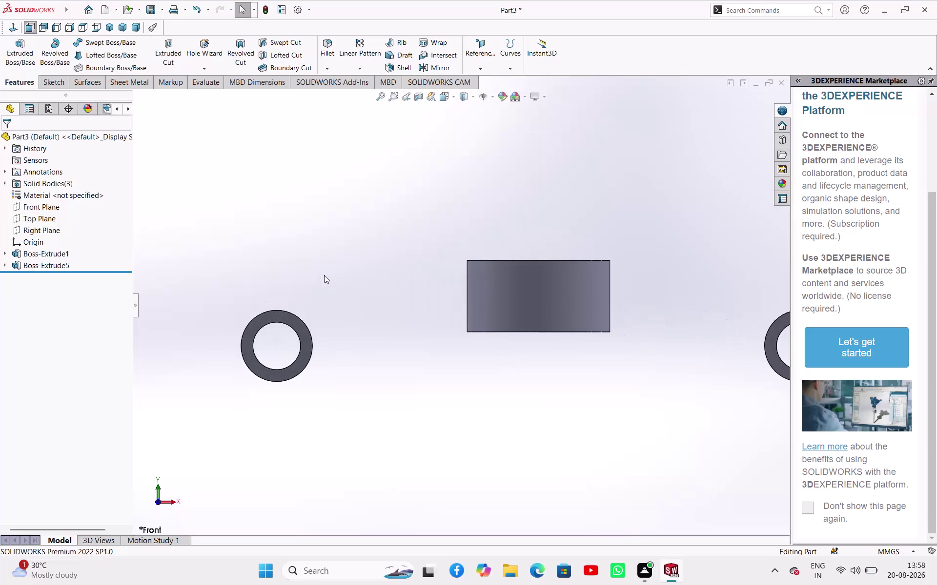
click(203, 233)
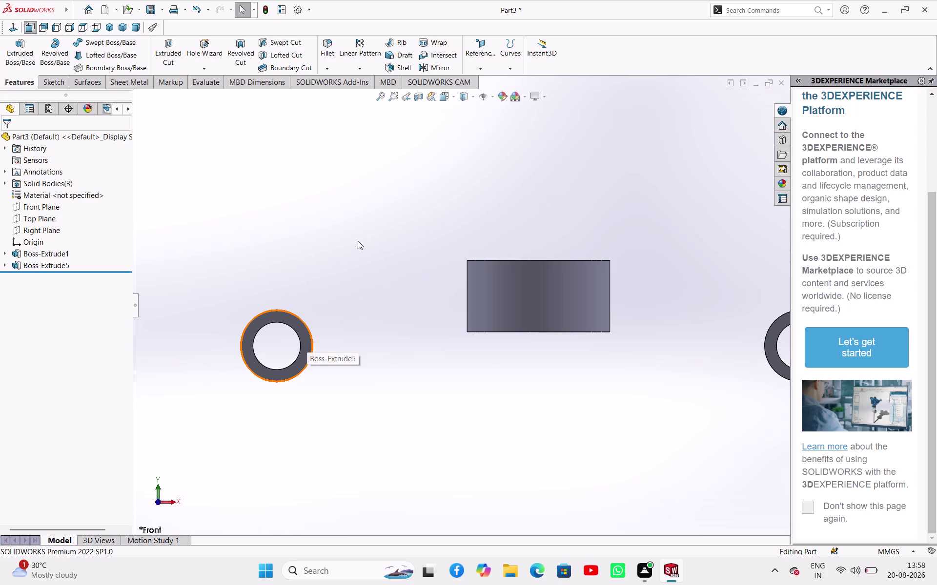
Orbit around the central boss and select its top ring face.
scroll(down, 3)
middle_drag(583, 330, 598, 357)
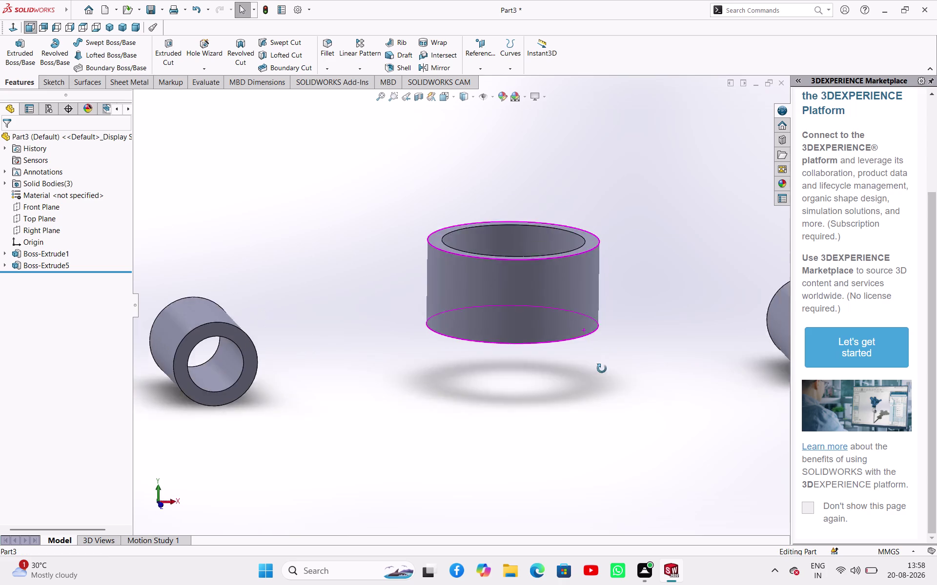
middle_drag(599, 357, 574, 327)
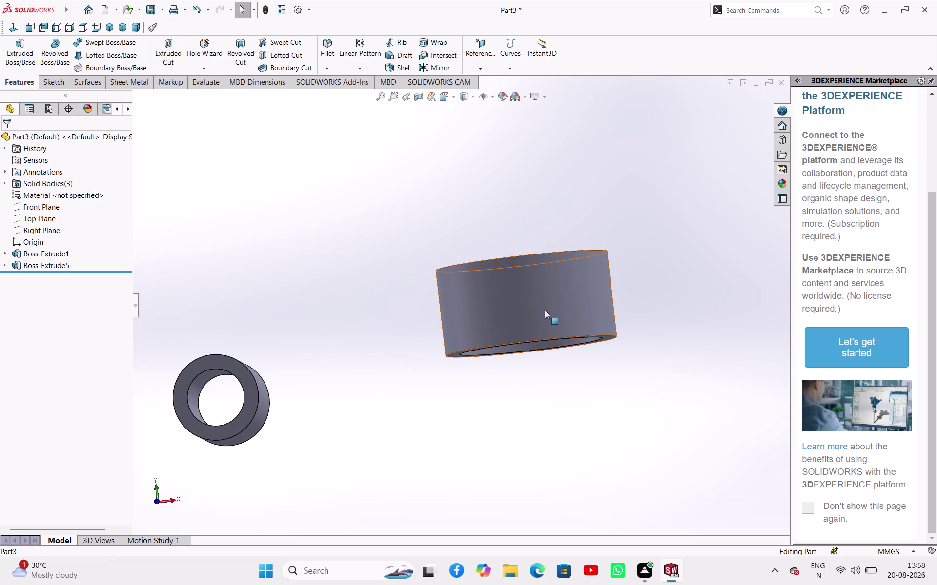
middle_drag(472, 170, 503, 256)
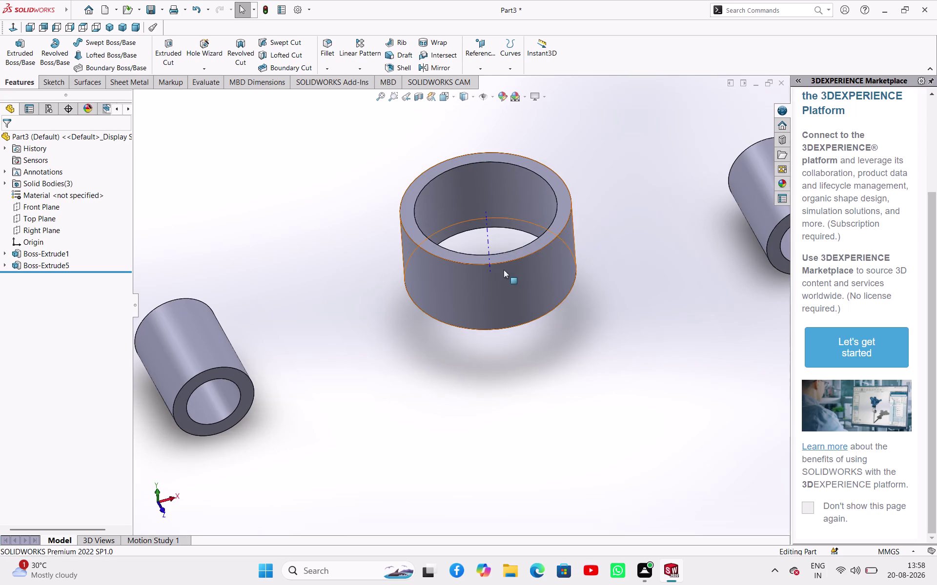
click(548, 235)
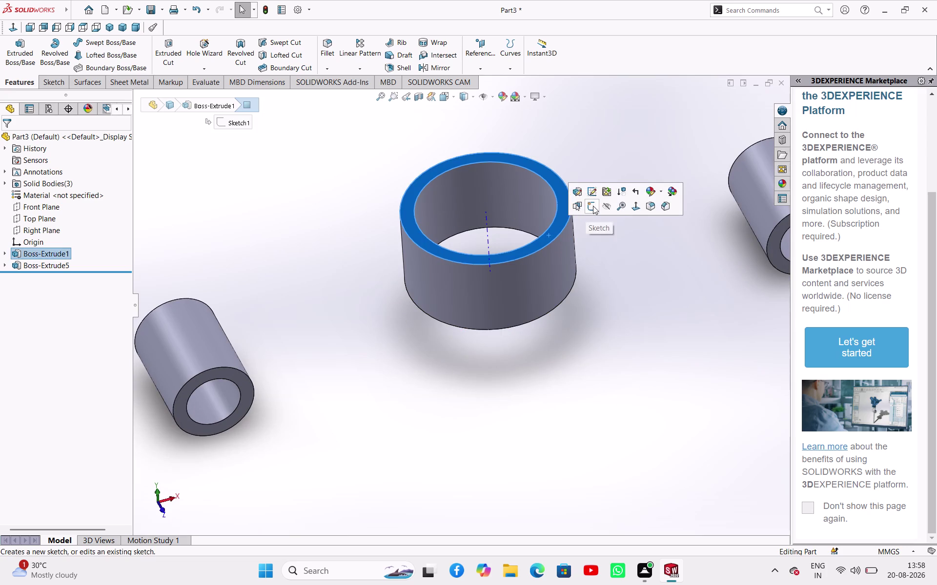
Start a new sketch, Sketch6, on the boss top face.
click(593, 206)
click(353, 215)
scroll(down, 3)
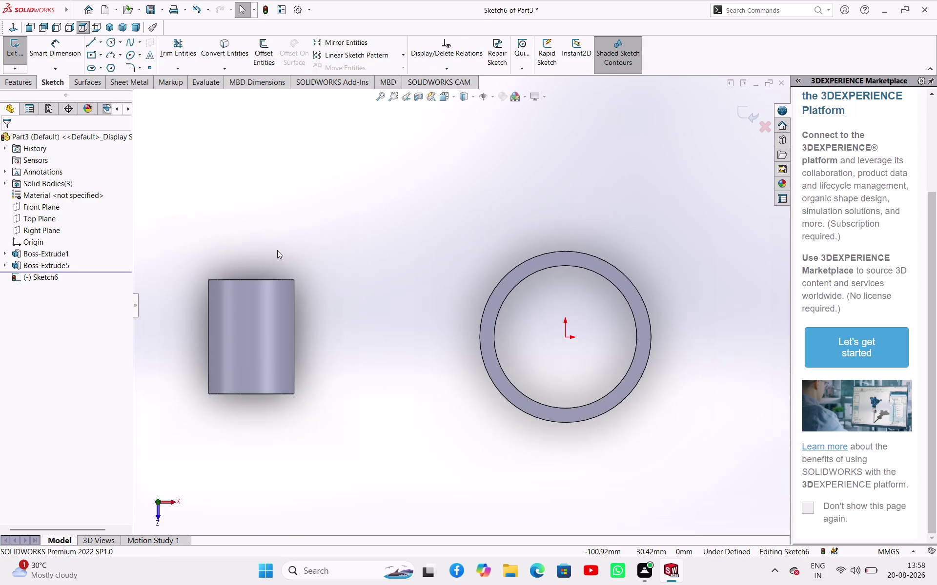
scroll(up, 3)
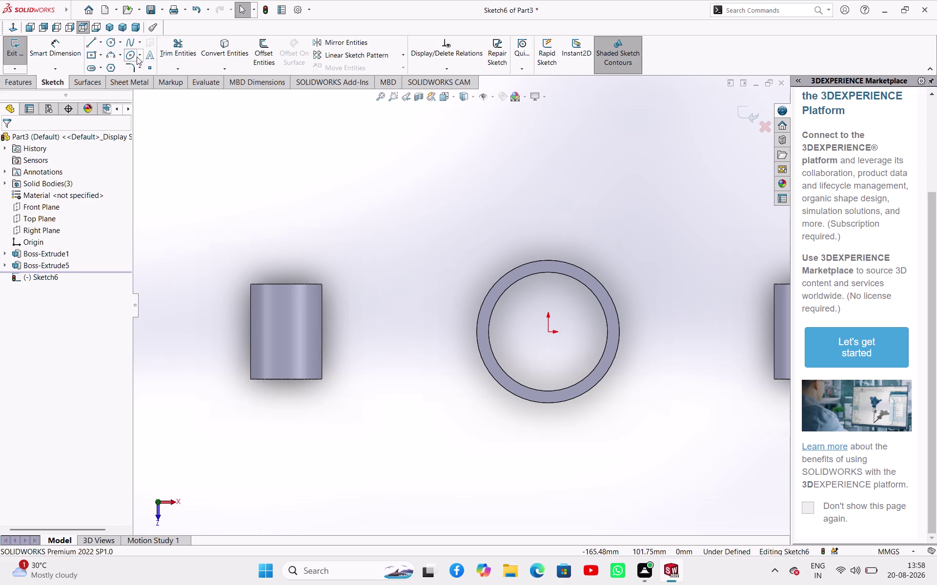
click(94, 44)
key(Escape)
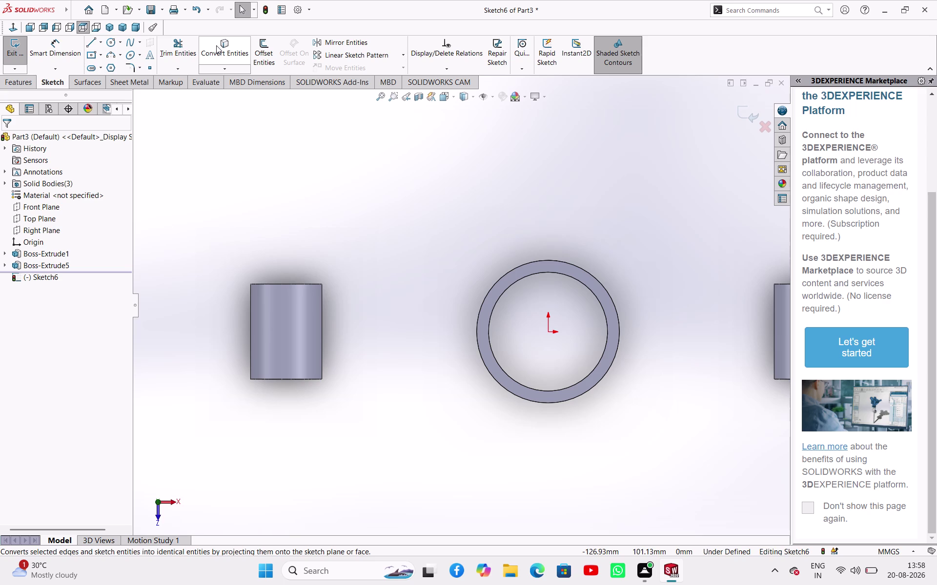